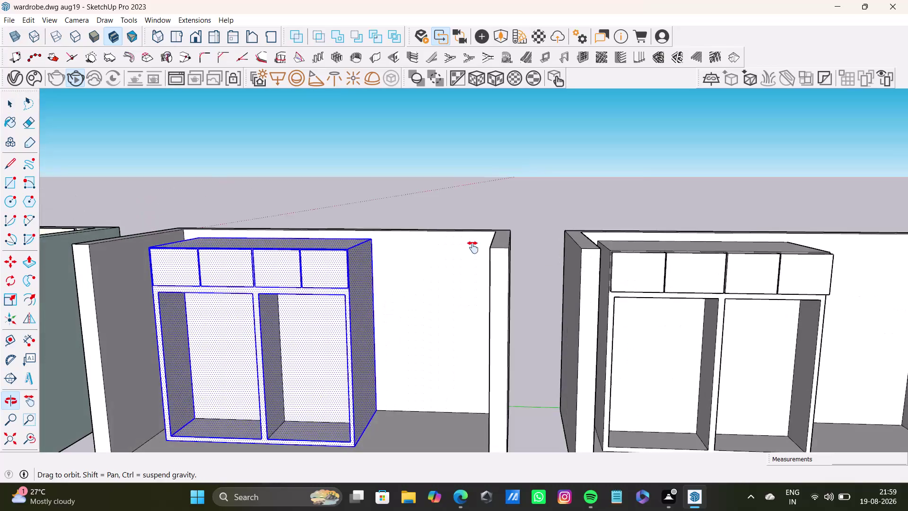
Dismiss the wardrobe's context menu, clear the selection and orbit to look into the wardrobe.
right_click(446, 351)
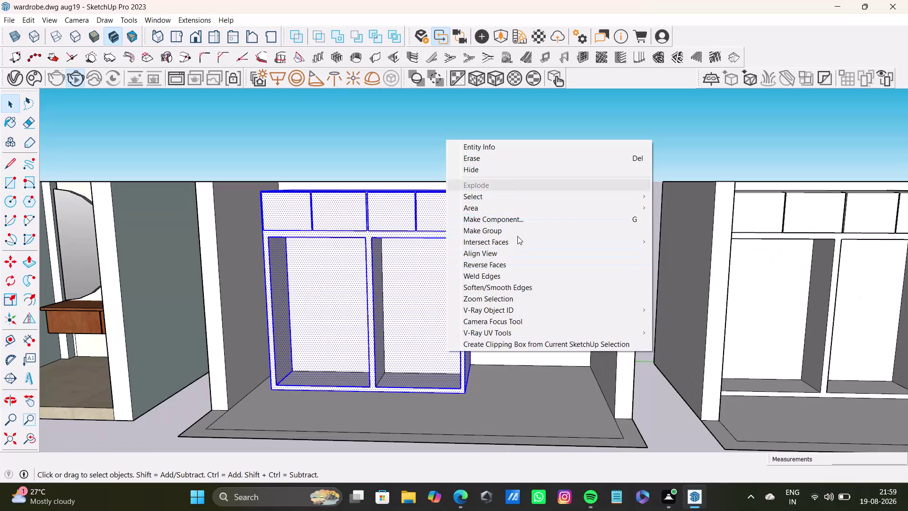
click(515, 230)
key(space)
click(514, 140)
middle_drag(488, 237, 477, 315)
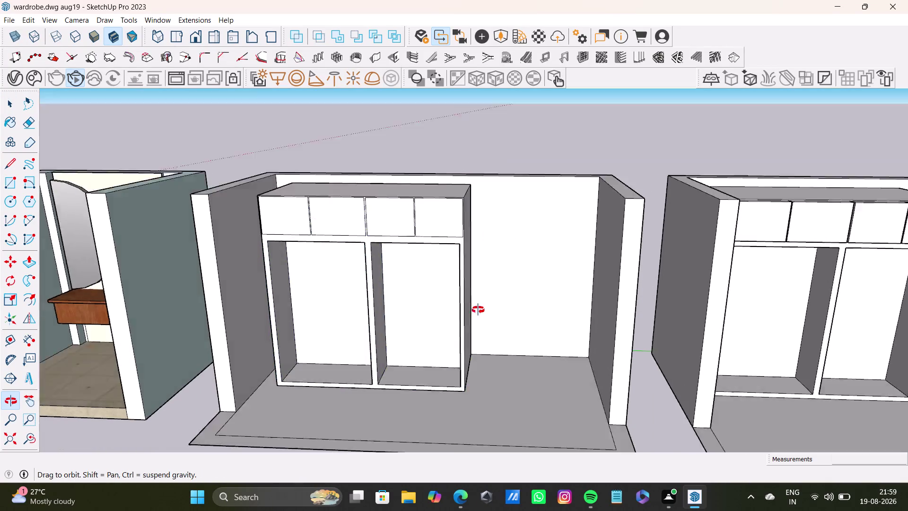
middle_drag(476, 315, 504, 265)
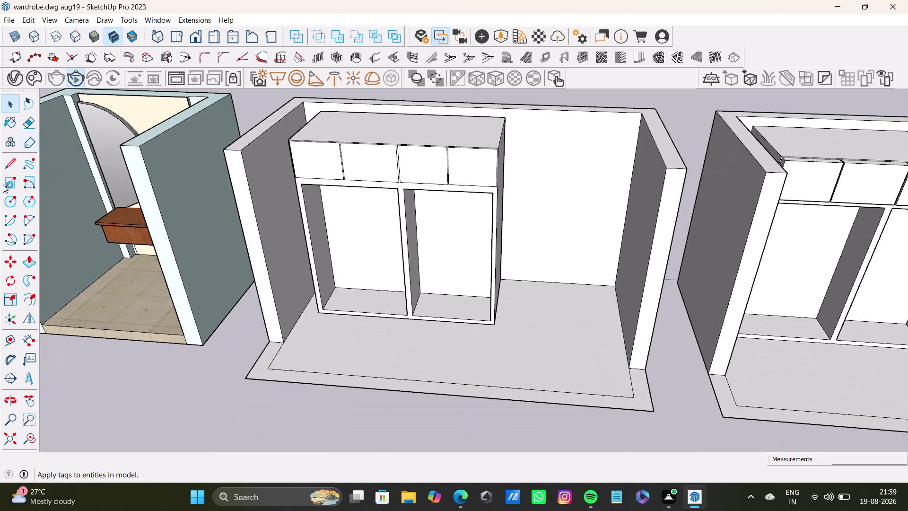
Draw a rectangle over the left door opening, start moving it, then undo it.
click(7, 183)
scroll(up, 3)
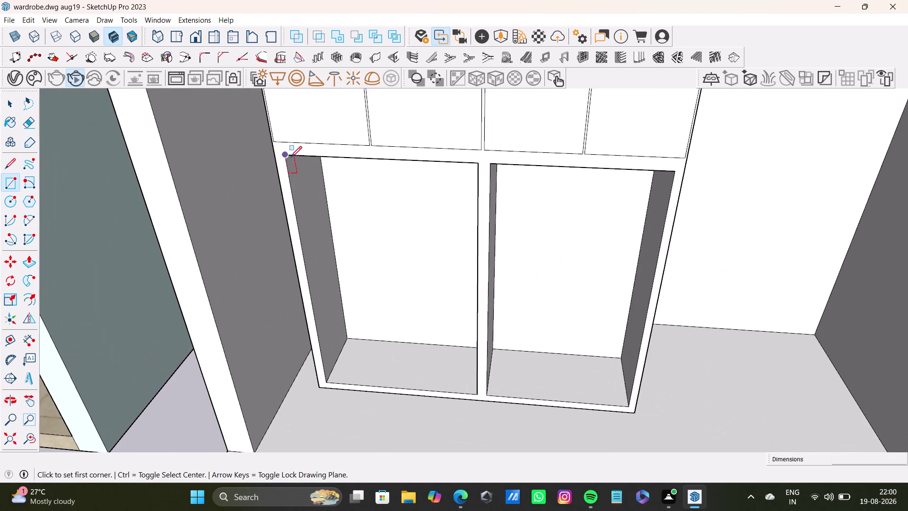
drag(285, 157, 320, 171)
click(479, 395)
key(space)
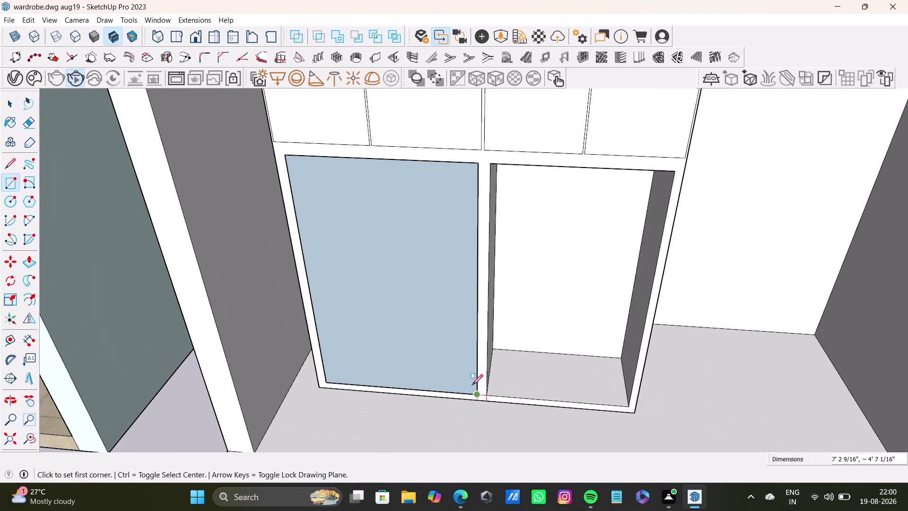
double_click(451, 345)
key(m)
click(477, 394)
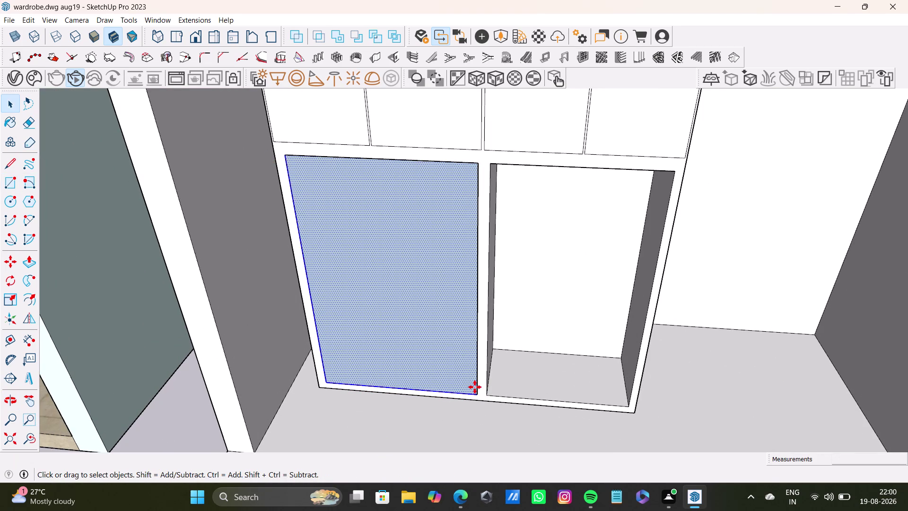
key(space)
scroll(down, 3)
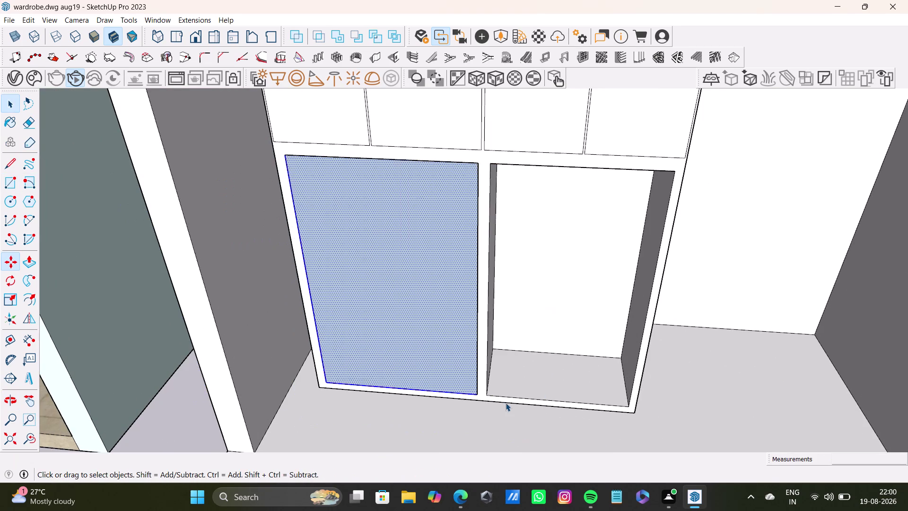
middle_drag(491, 393, 411, 231)
key(ctrl+z)
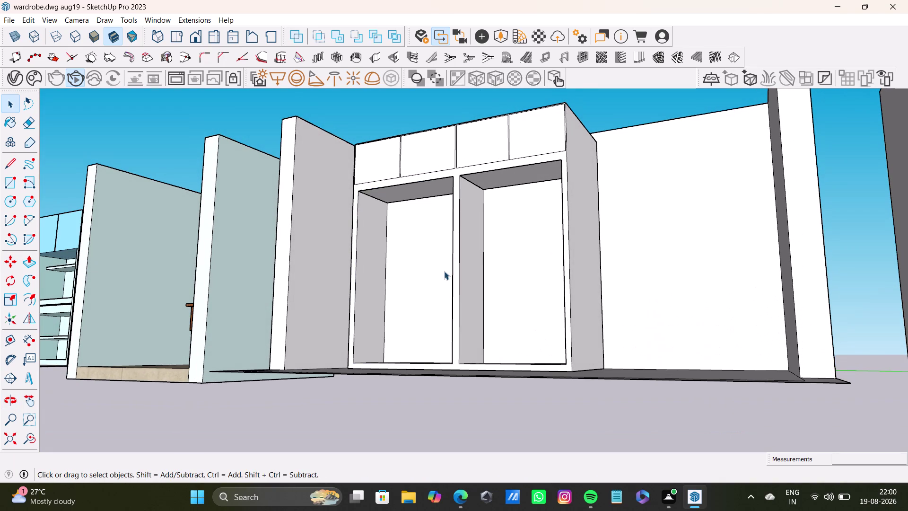
Orbit around to face the wardrobe front straight on.
middle_drag(452, 290, 513, 335)
middle_drag(518, 326, 511, 243)
middle_drag(511, 337, 557, 336)
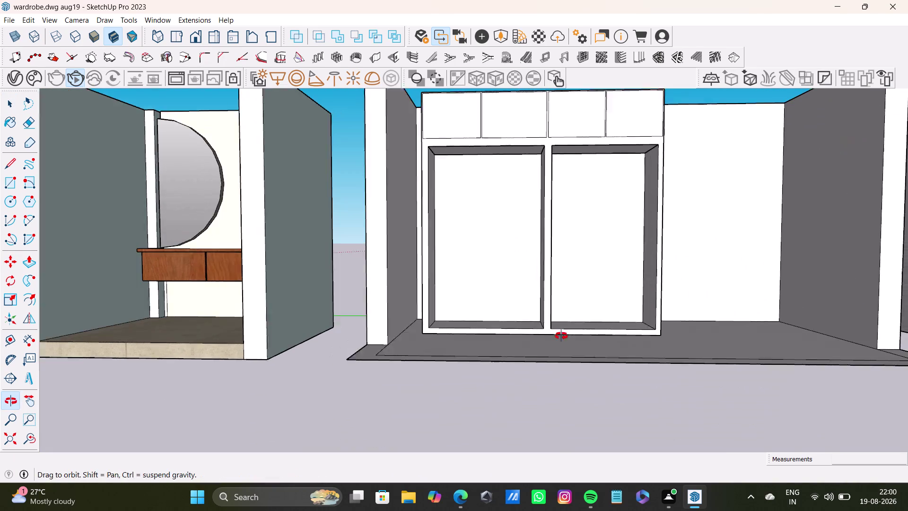
middle_drag(557, 336, 563, 336)
drag(11, 335, 19, 333)
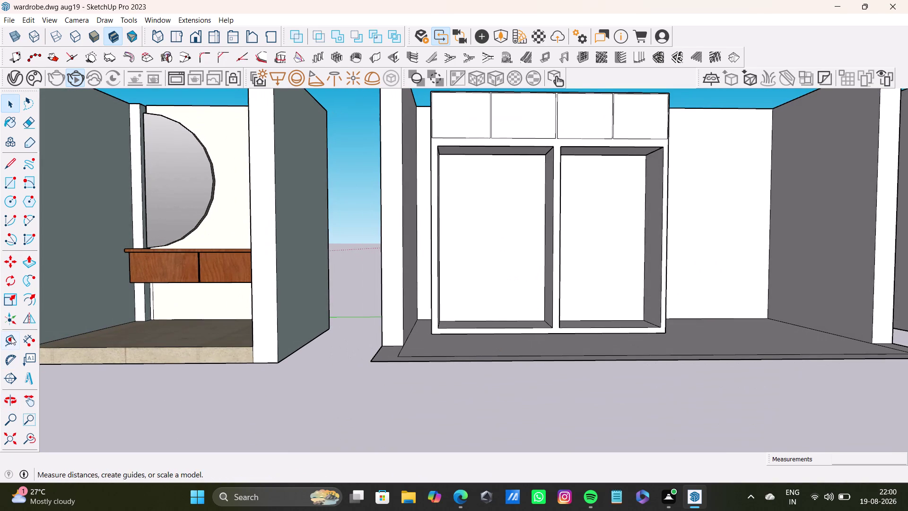
scroll(up, 3)
Place a Tape Measure guide along the wardrobe's bottom edge, then view the base and floor.
click(478, 120)
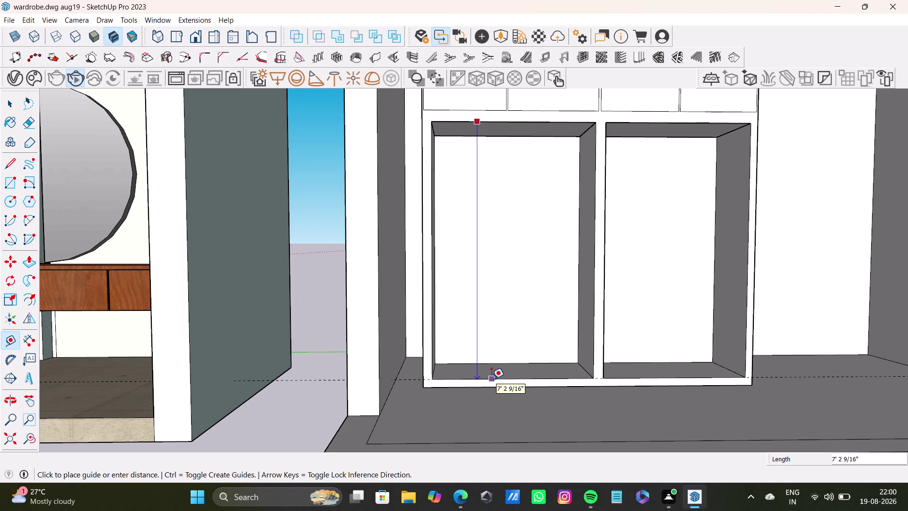
click(491, 379)
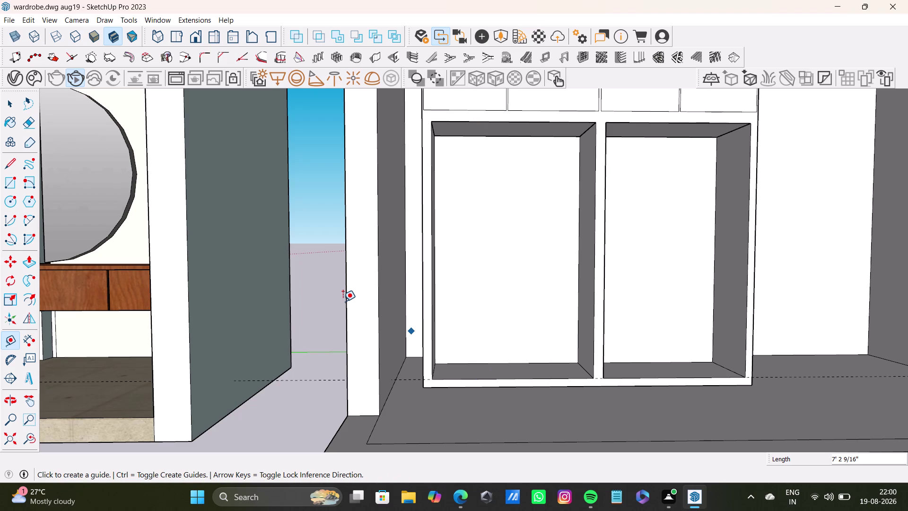
drag(9, 336, 12, 329)
drag(433, 266, 440, 265)
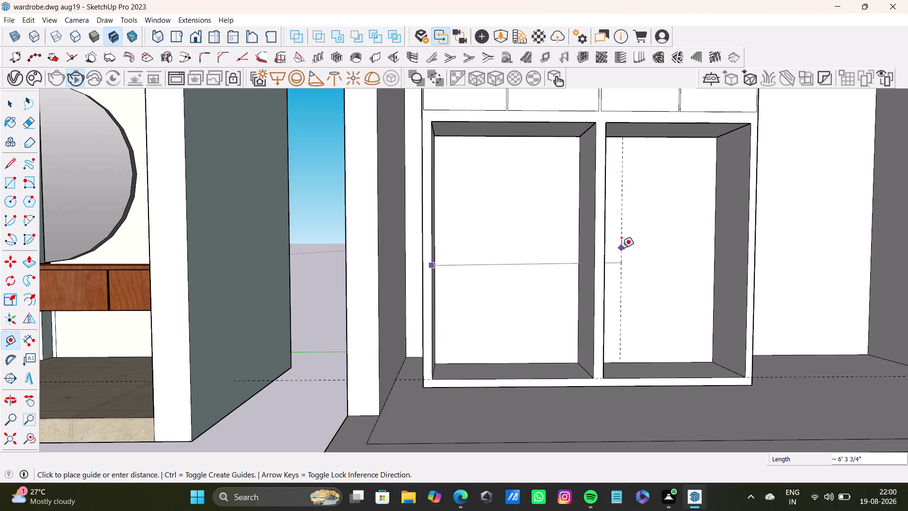
key(space)
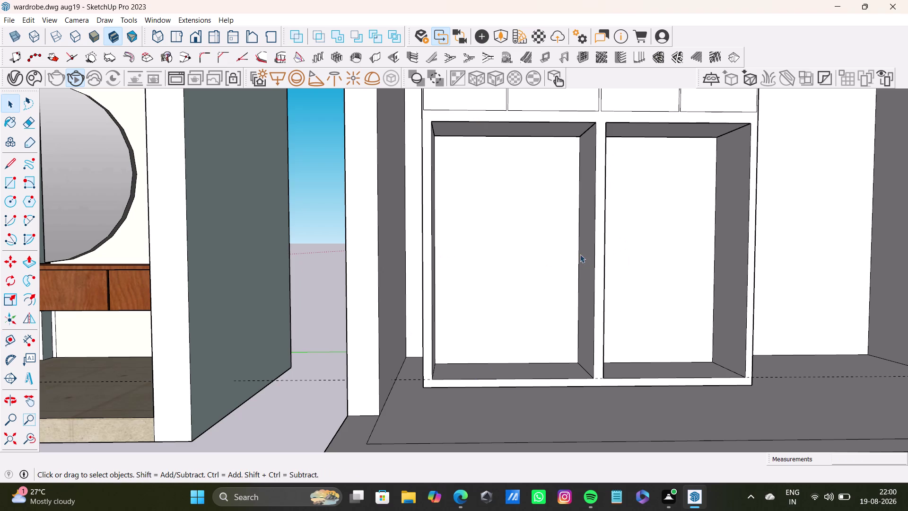
scroll(down, 3)
middle_drag(573, 256, 459, 191)
middle_drag(486, 196, 374, 318)
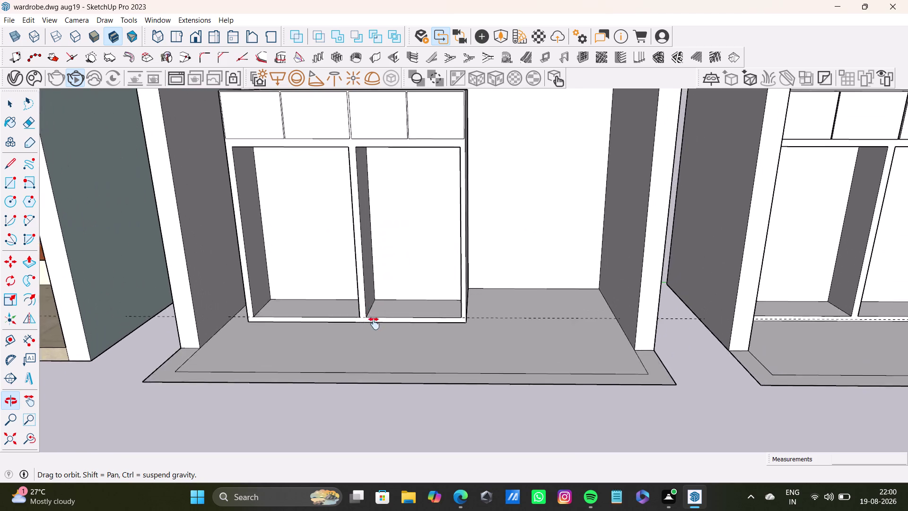
middle_drag(374, 318, 374, 324)
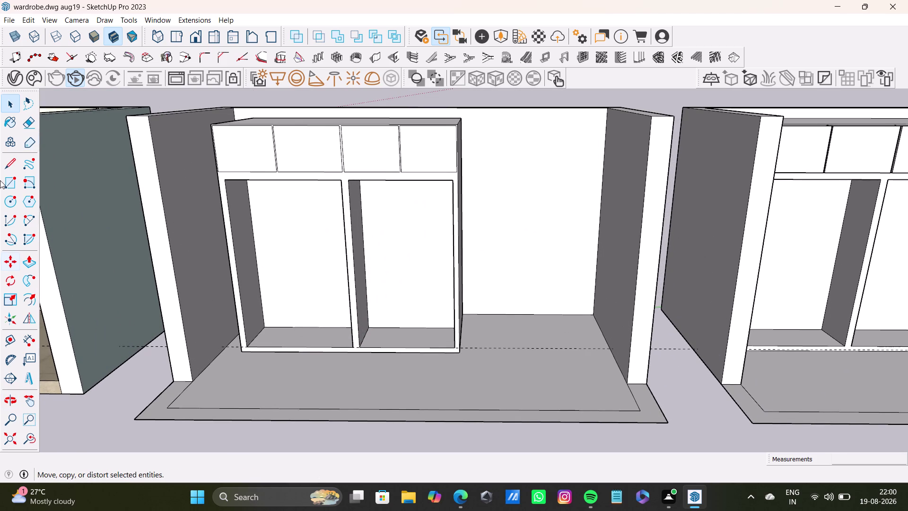
Cancel a stray rectangle on the back wall and zoom out to see the whole room.
drag(8, 181, 13, 181)
drag(495, 167, 499, 165)
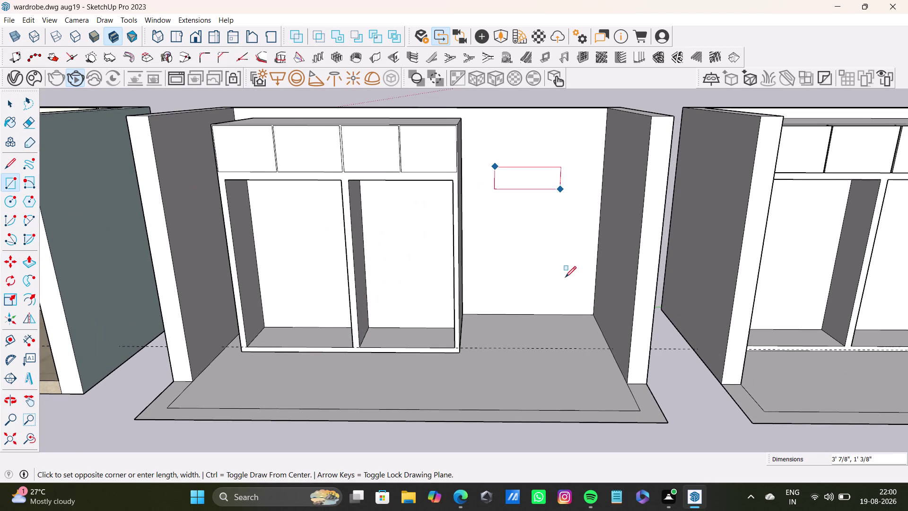
key(space)
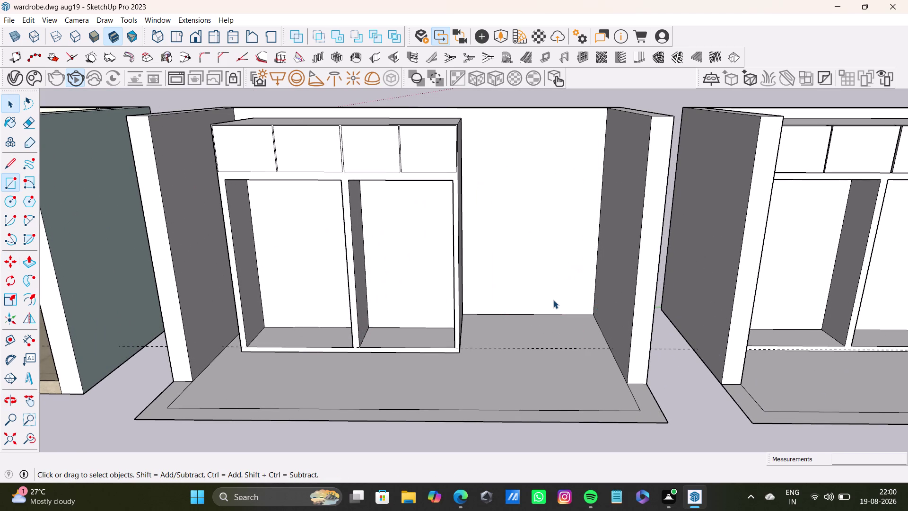
click(5, 180)
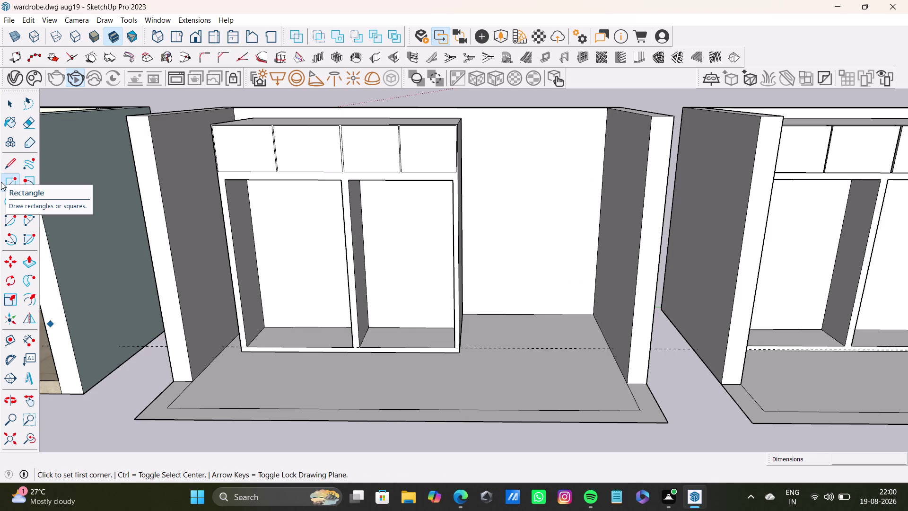
scroll(down, 3)
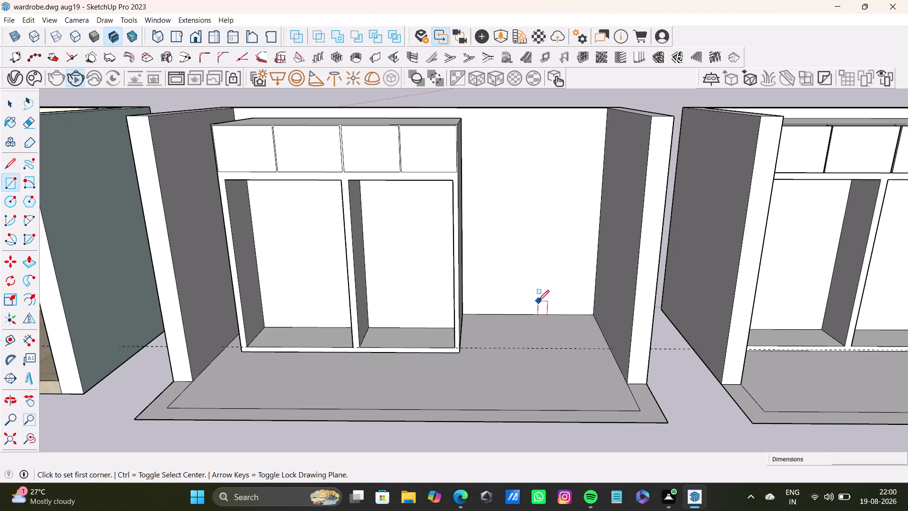
scroll(down, 3)
middle_drag(544, 289, 537, 256)
middle_drag(537, 256, 554, 304)
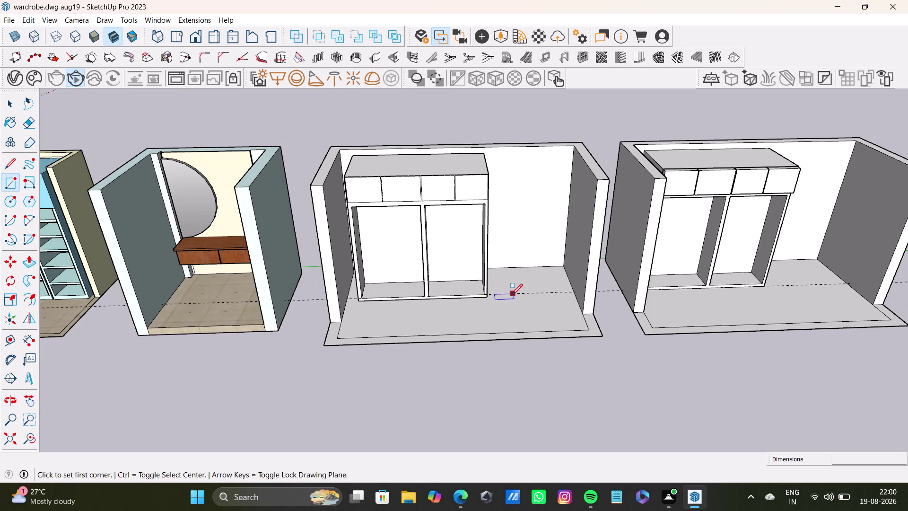
Draw a thin strip rectangle at the wardrobe base and pull it up into a tall panel.
drag(511, 292, 519, 291)
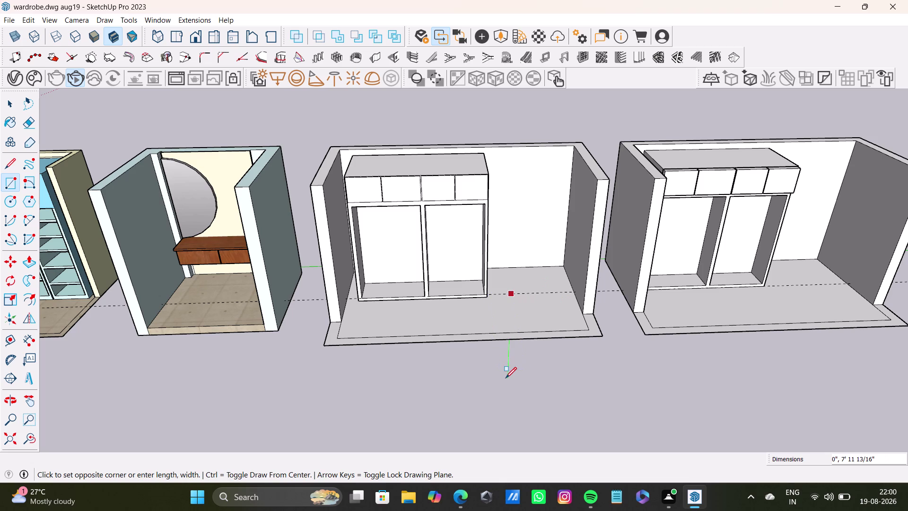
click(529, 425)
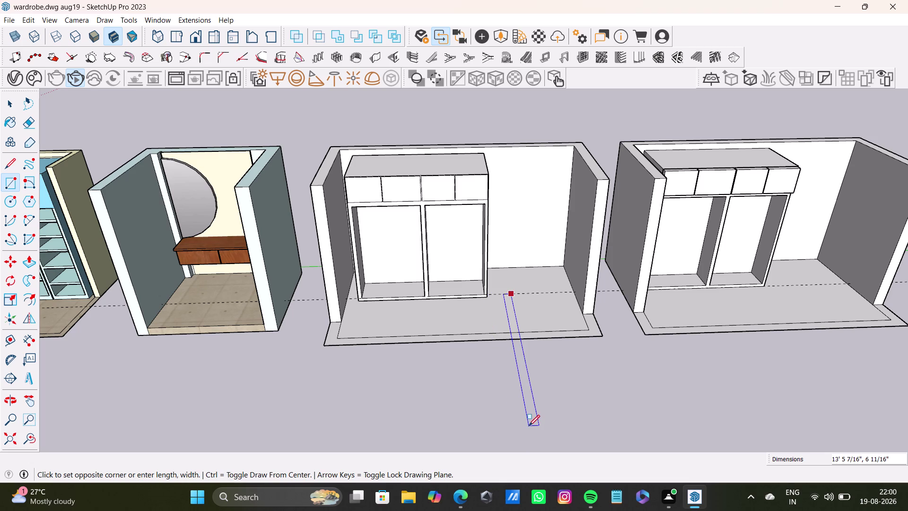
key(space)
click(532, 419)
key(p)
drag(530, 418, 529, 397)
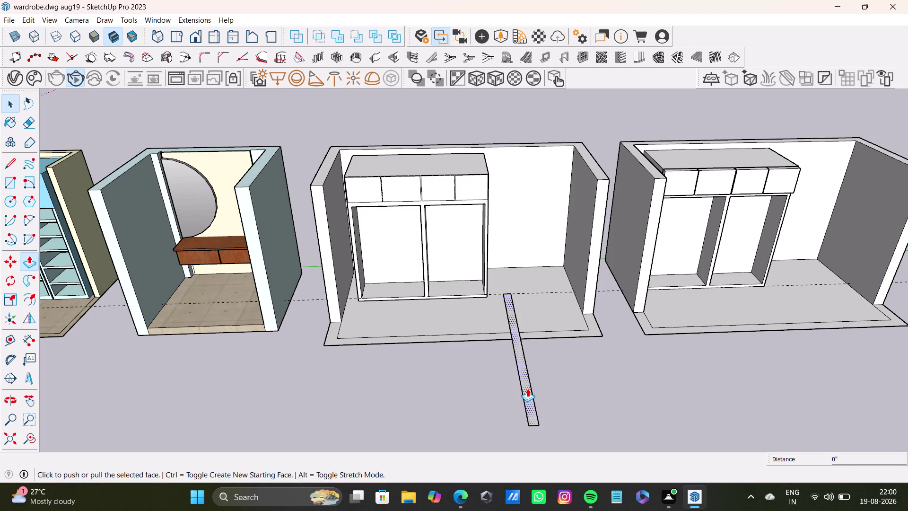
drag(529, 398, 526, 272)
Select the raised panel and push/pull its face out to give the door panel thickness.
middle_drag(514, 338, 615, 329)
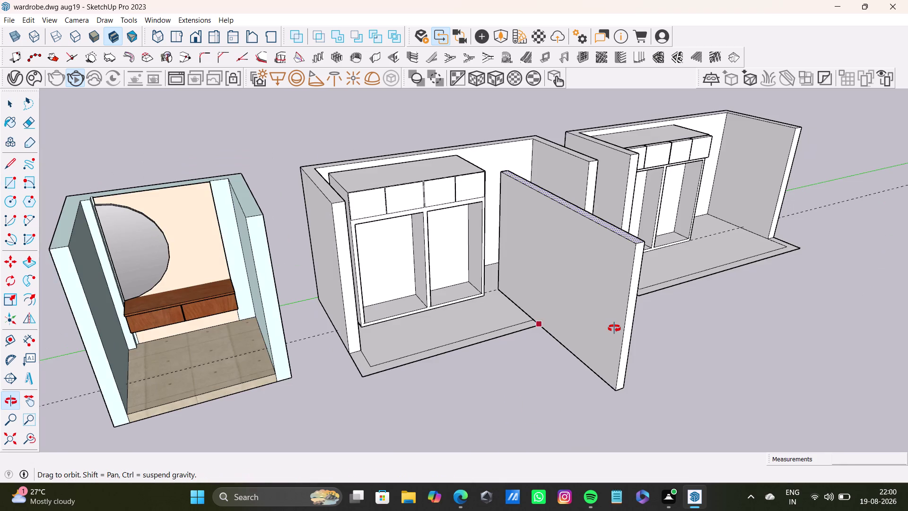
middle_drag(614, 324, 566, 295)
scroll(up, 3)
key(space)
click(585, 293)
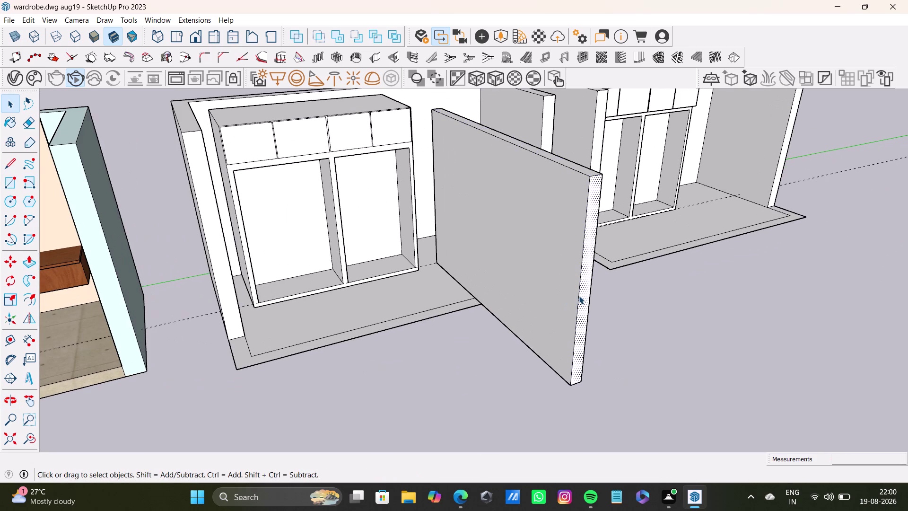
key(p)
click(570, 299)
drag(579, 304, 531, 260)
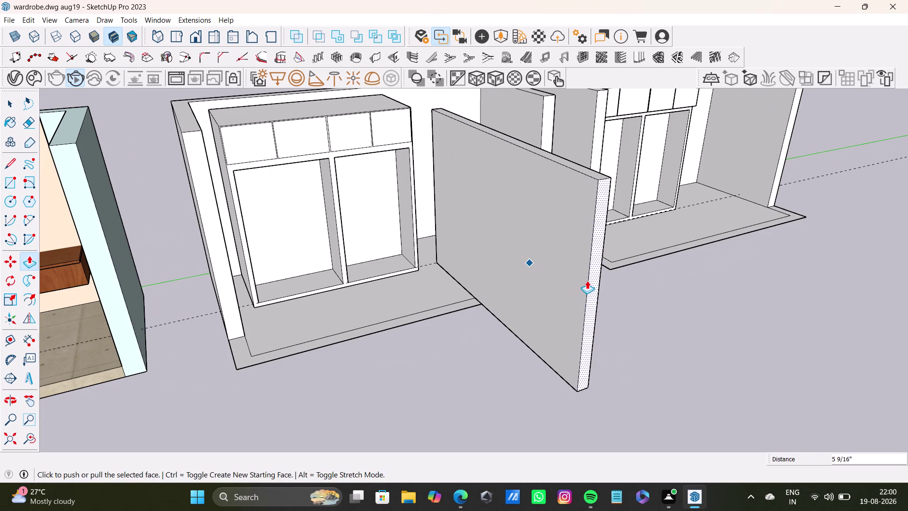
drag(590, 284, 484, 191)
key(space)
Try a push/pull on the panel's face from the side, then cancel it.
middle_drag(492, 214, 467, 244)
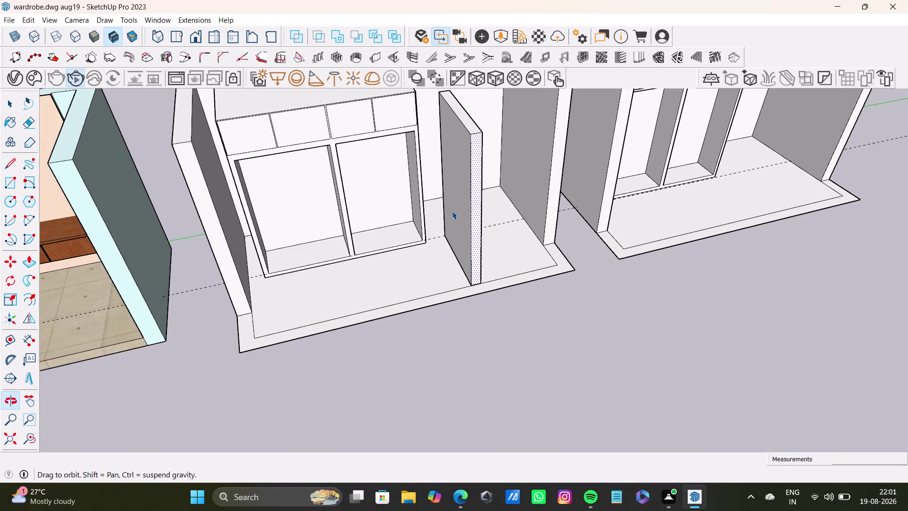
click(454, 205)
key(p)
click(460, 208)
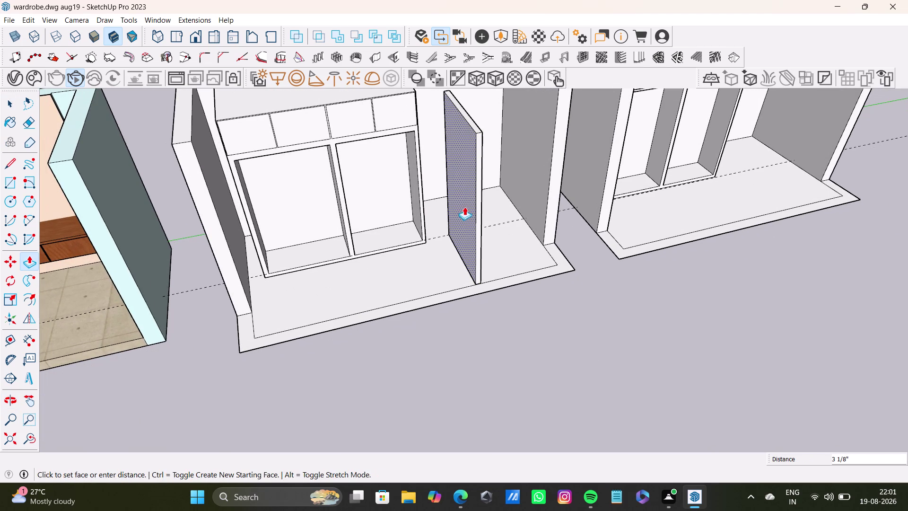
key(space)
middle_drag(476, 217, 514, 220)
key(p)
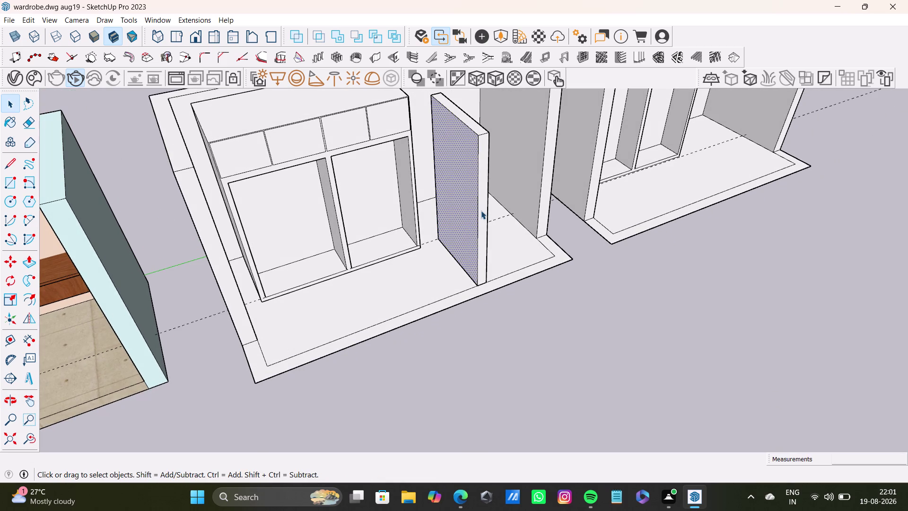
click(469, 204)
key(space)
Orbit behind the panel, try another push/pull, cancel it and return to the front.
middle_drag(471, 229, 498, 230)
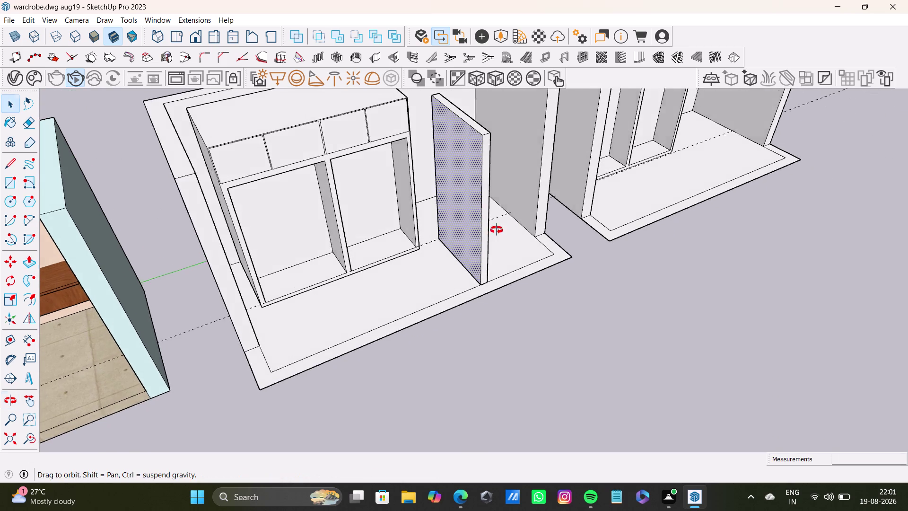
middle_drag(497, 230, 315, 253)
middle_drag(518, 213, 421, 182)
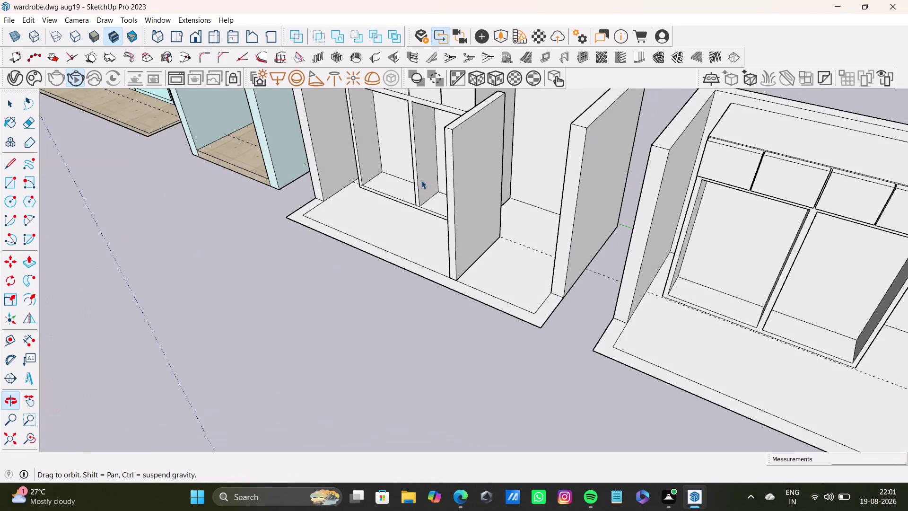
key(space)
click(485, 163)
key(p)
click(485, 163)
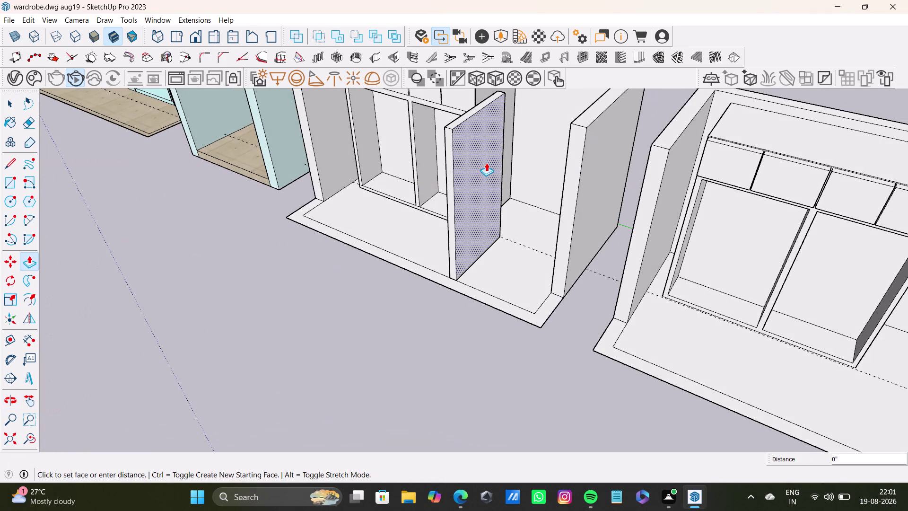
key(space)
middle_drag(479, 250, 611, 269)
middle_drag(517, 268, 630, 284)
key(space)
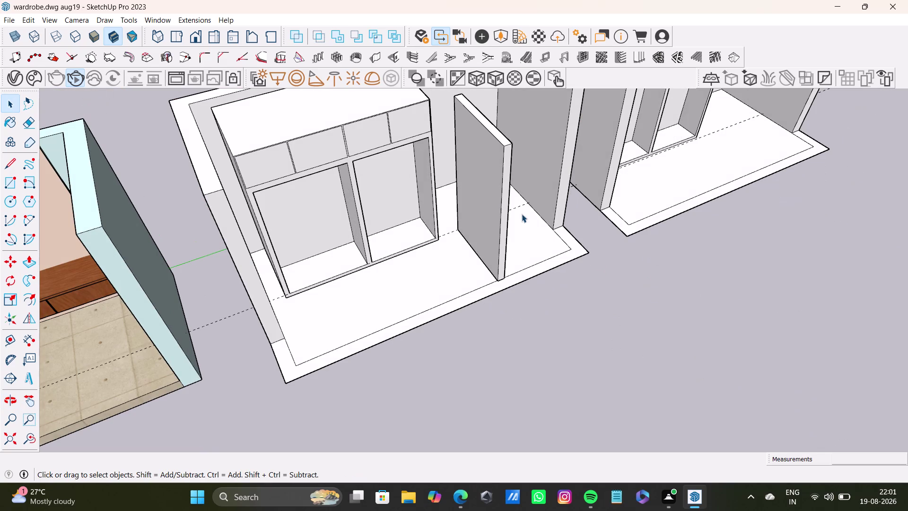
Select the whole door panel and move it by its bottom corner onto the floor in front.
double_click(501, 207)
click(505, 139)
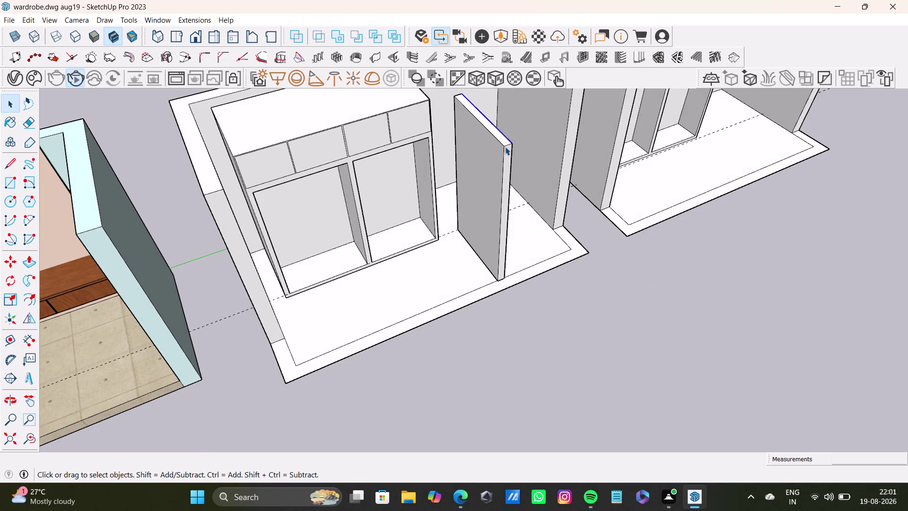
double_click(506, 143)
triple_click(483, 171)
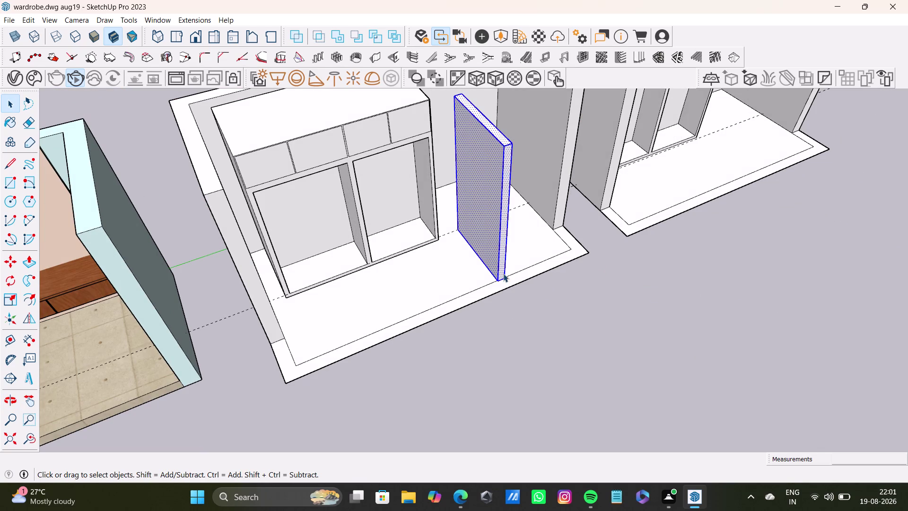
key(m)
click(500, 279)
scroll(down, 3)
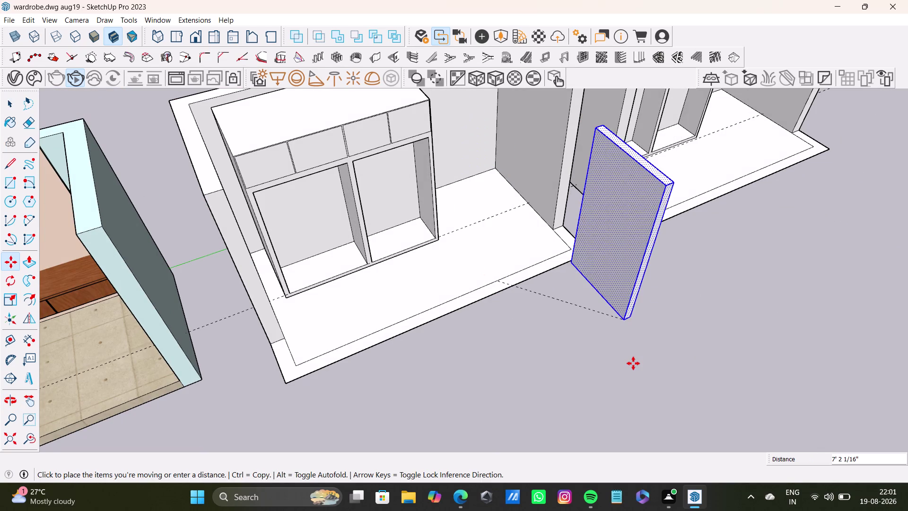
scroll(down, 3)
middle_drag(624, 359, 550, 253)
middle_drag(559, 279, 520, 299)
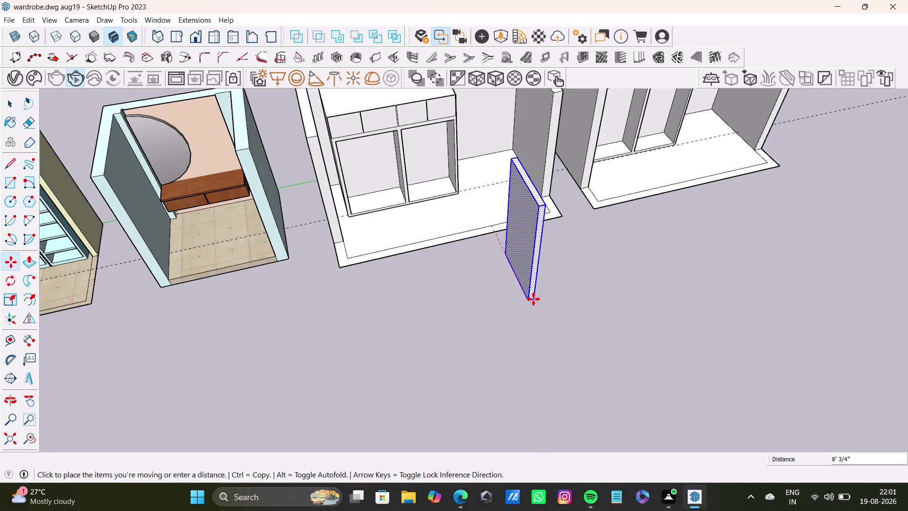
click(536, 320)
Start a Rotate with the pivot at the panel's top corner and set the starting direction.
key(space)
key(q)
middle_drag(532, 332, 634, 340)
scroll(up, 3)
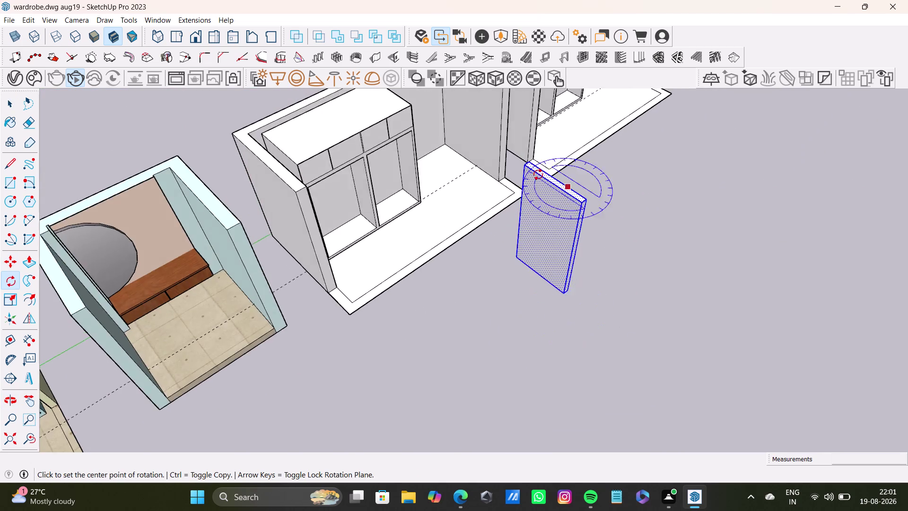
scroll(up, 3)
key(Up)
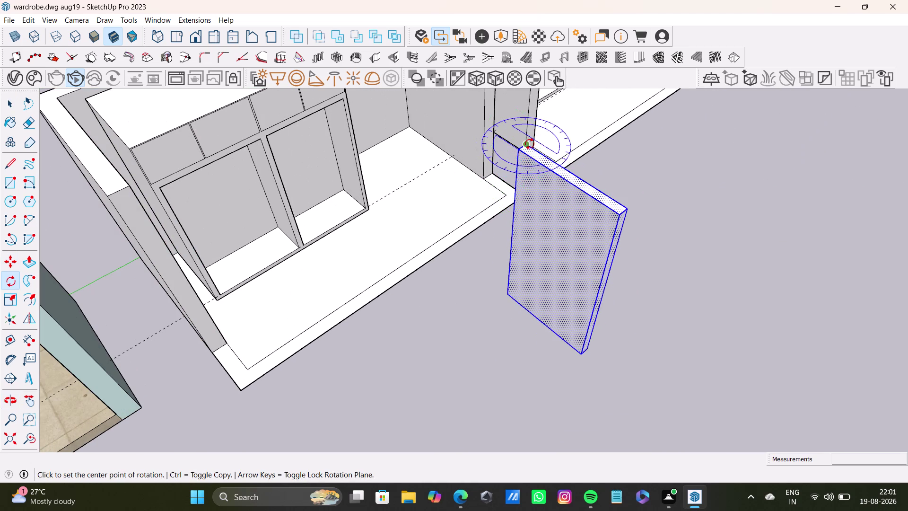
click(519, 146)
click(622, 215)
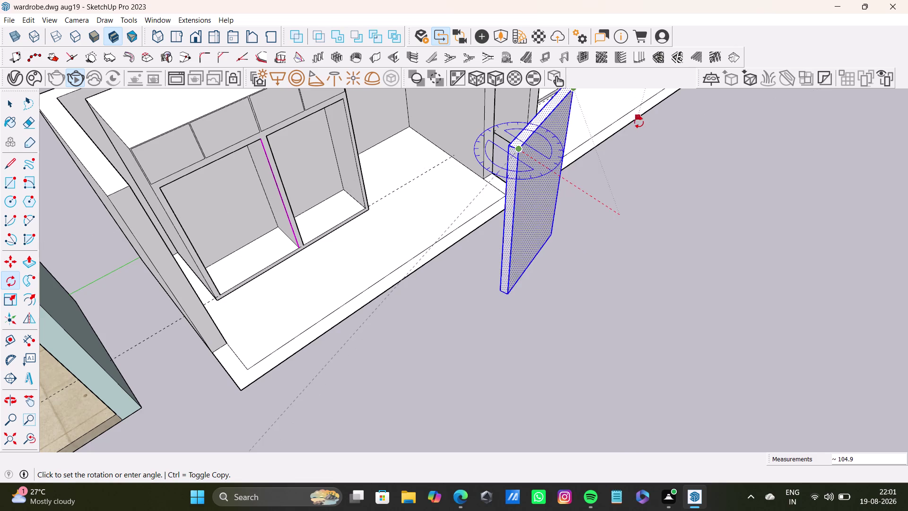
Enter 90 to turn the panel a quarter turn.
middle_drag(638, 145, 635, 279)
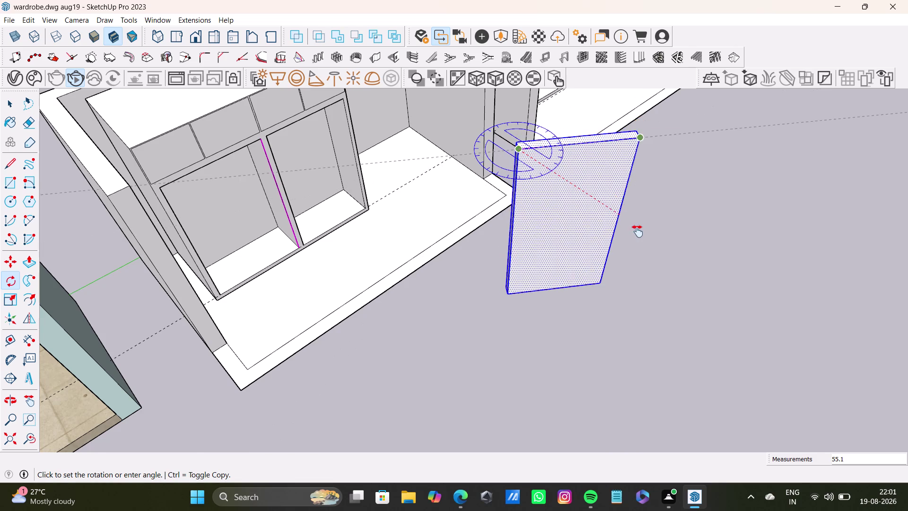
scroll(up, 3)
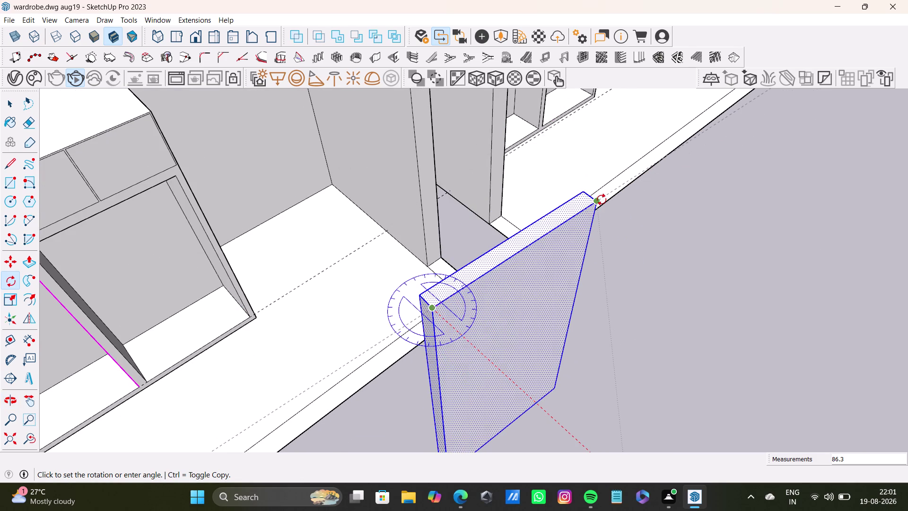
scroll(up, 3)
middle_drag(601, 200, 623, 216)
scroll(down, 3)
middle_drag(635, 250, 634, 230)
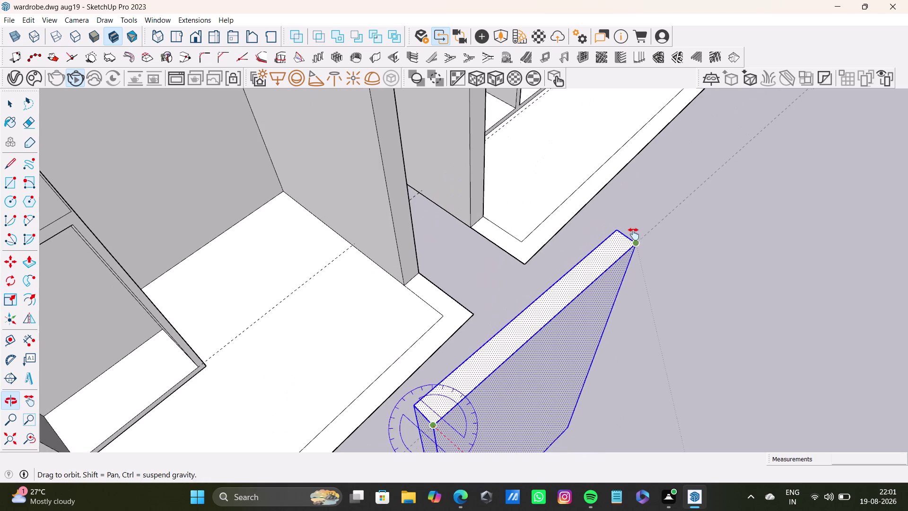
middle_drag(634, 230, 644, 160)
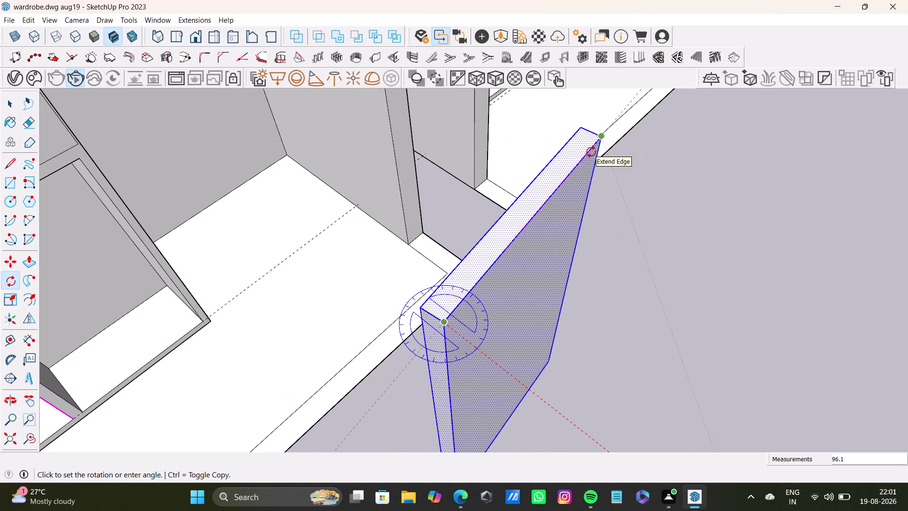
text(90)
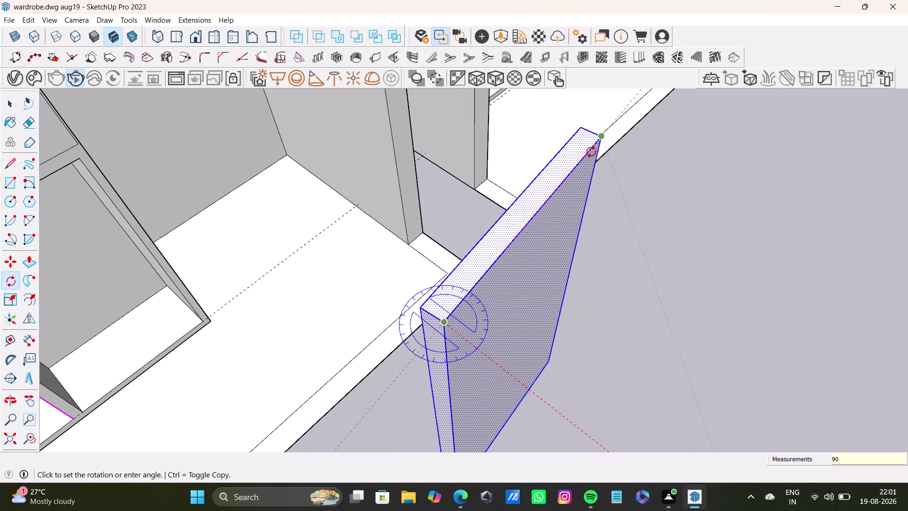
key(apostrophe)
key(Return)
key(space)
scroll(down, 3)
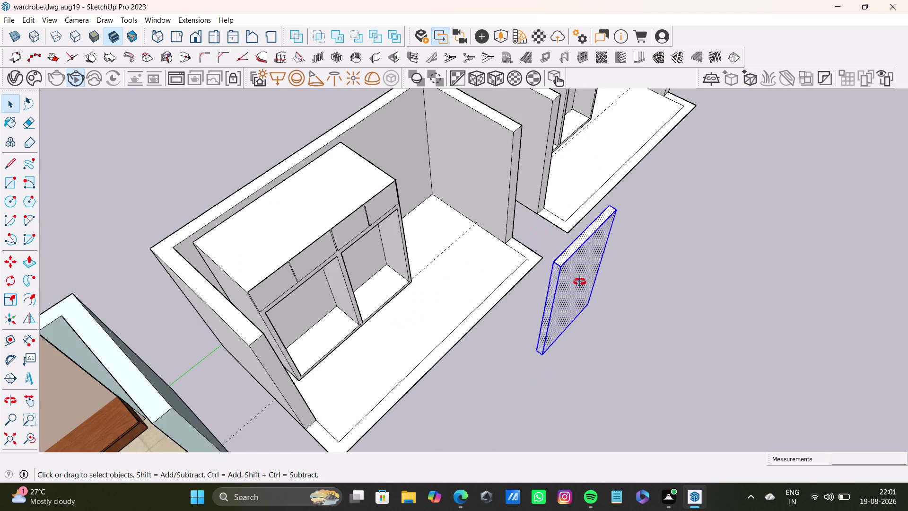
Orbit to the wardrobe front and move the panel by its bottom corner toward the base.
middle_drag(601, 289, 504, 129)
middle_drag(551, 212, 375, 228)
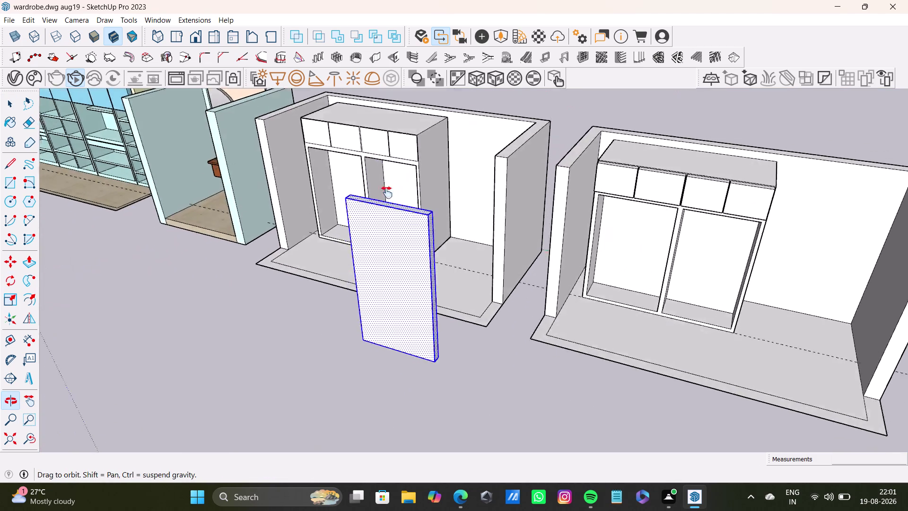
middle_drag(375, 228, 390, 182)
middle_drag(459, 220, 473, 270)
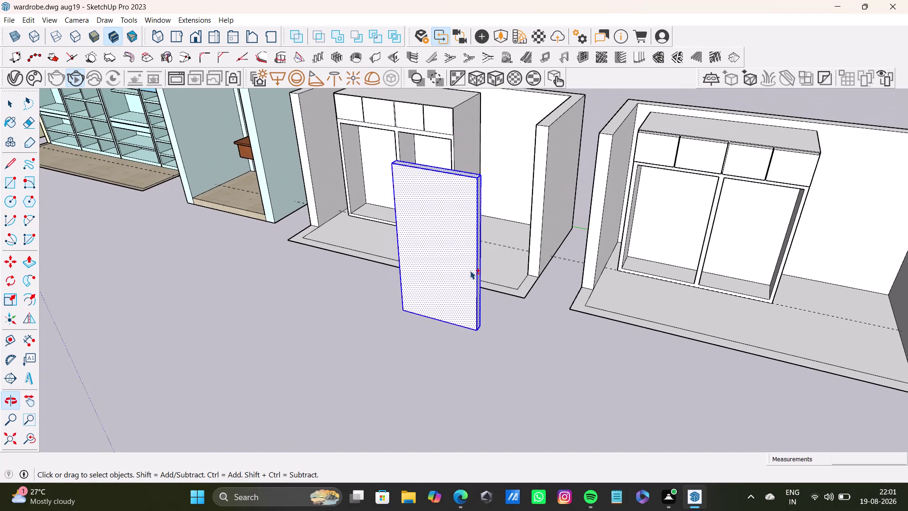
key(m)
click(477, 330)
scroll(up, 3)
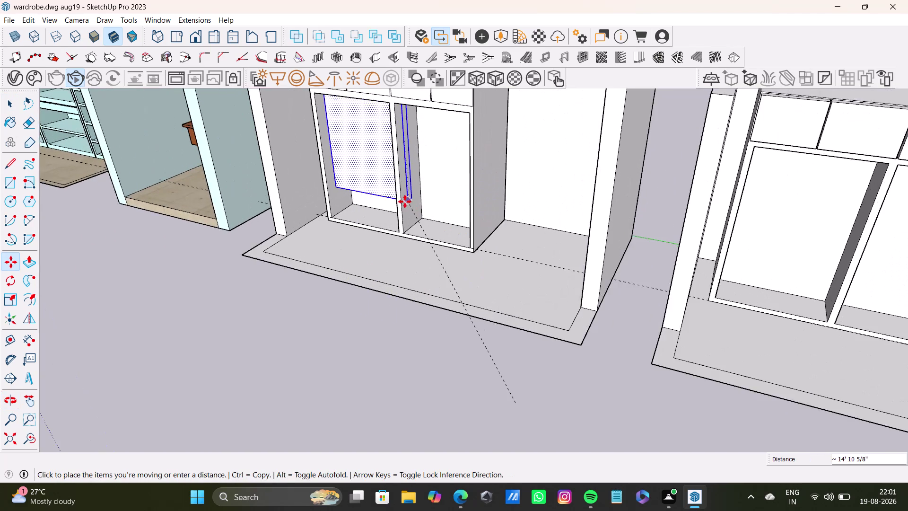
scroll(up, 3)
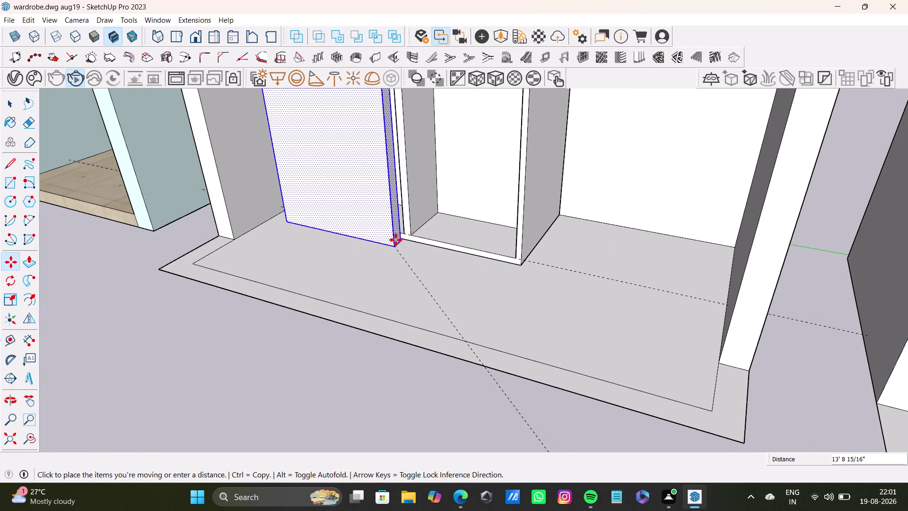
scroll(up, 3)
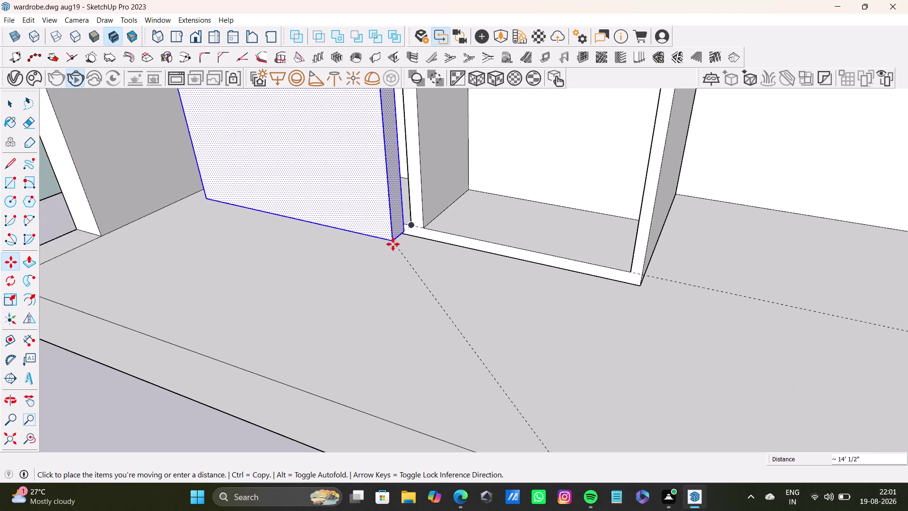
scroll(up, 3)
click(371, 296)
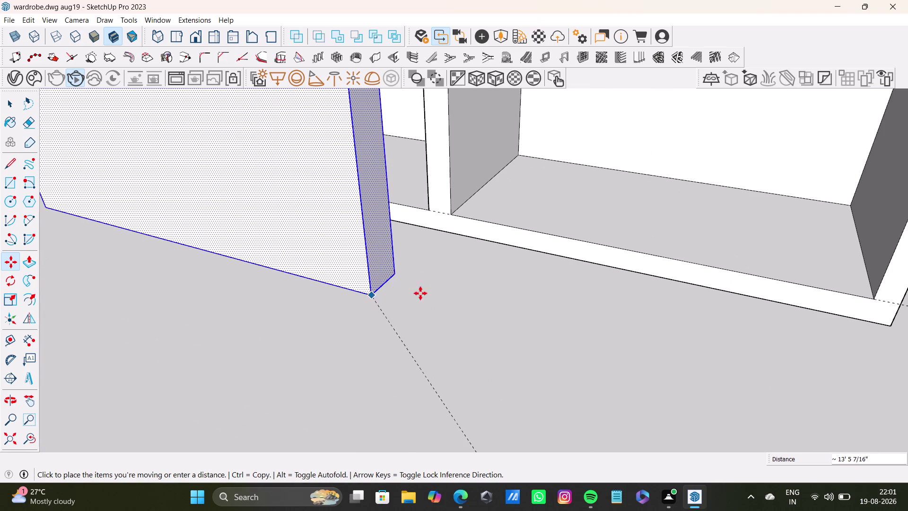
click(399, 277)
click(397, 273)
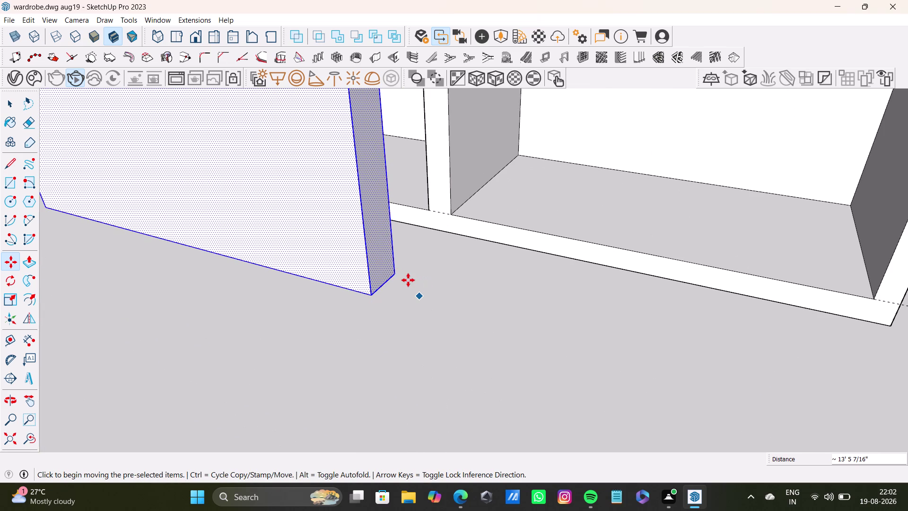
key(space)
Reselect the whole panel and move it again against the wardrobe's base corner.
double_click(388, 274)
key(space)
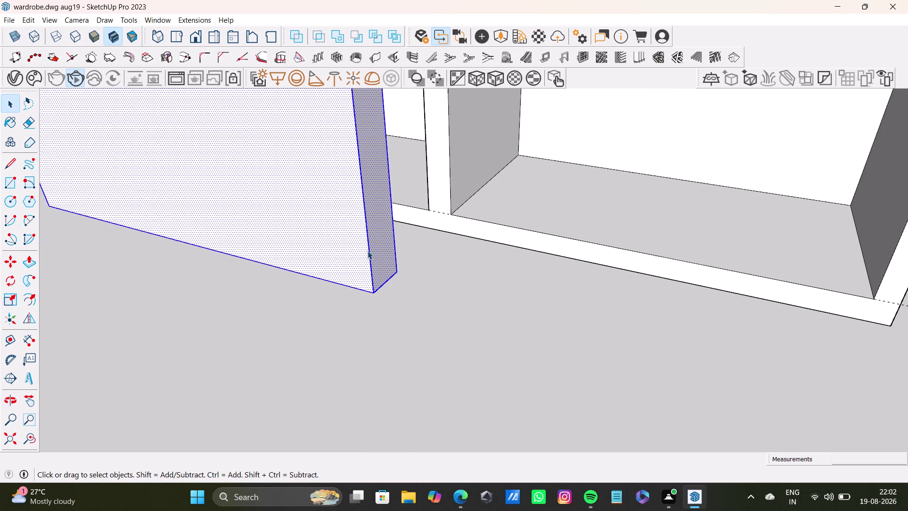
triple_click(381, 254)
key(m)
click(424, 306)
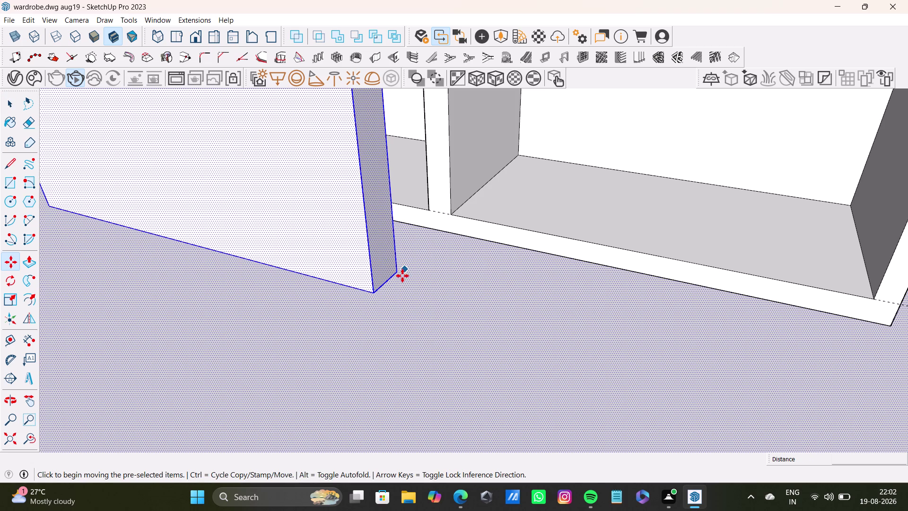
key(space)
double_click(376, 253)
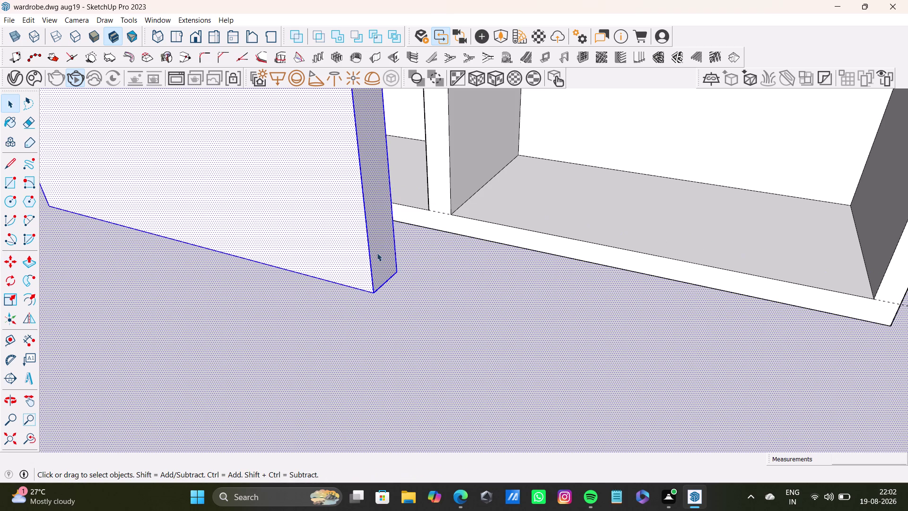
double_click(376, 253)
triple_click(355, 248)
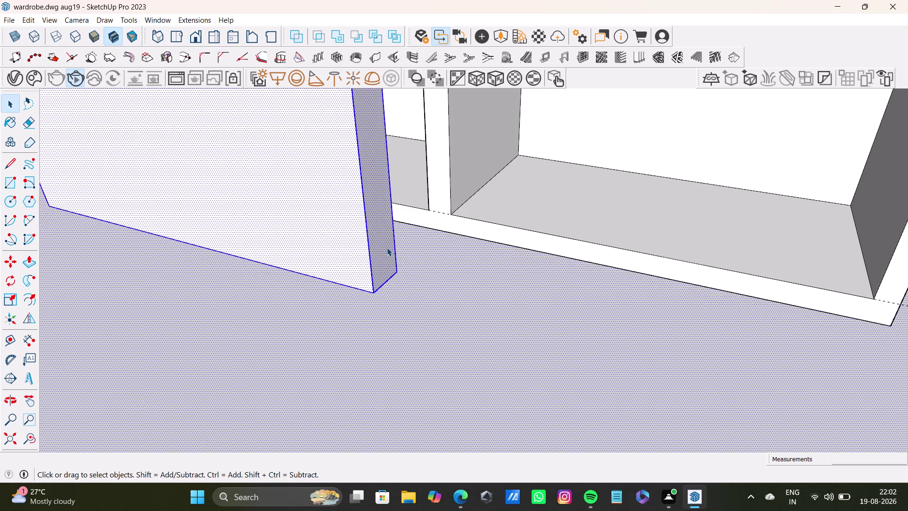
scroll(down, 3)
click(440, 300)
middle_drag(371, 261, 371, 265)
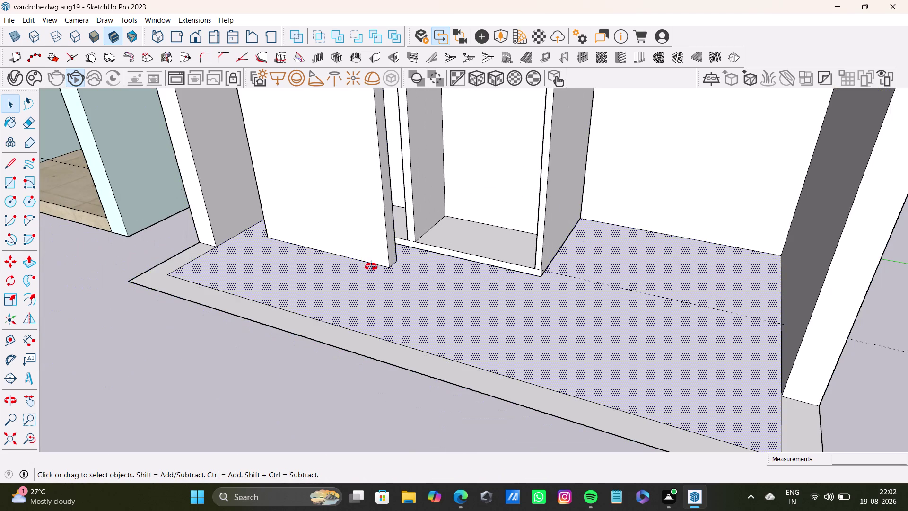
middle_drag(372, 265, 281, 253)
scroll(up, 3)
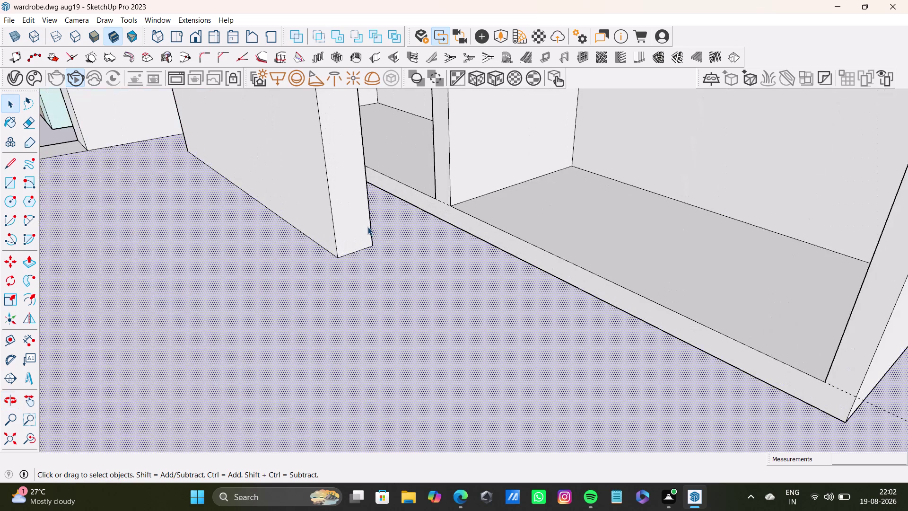
scroll(up, 3)
middle_drag(388, 233, 385, 214)
key(m)
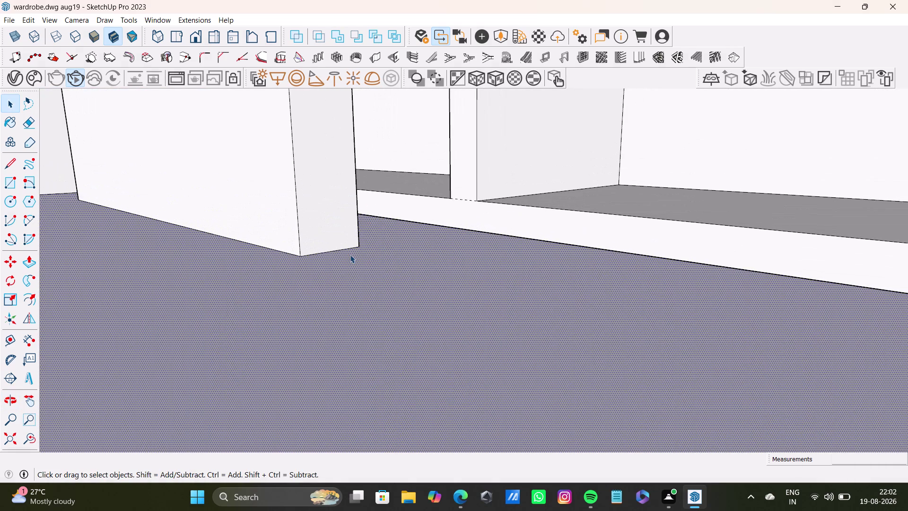
click(361, 245)
key(space)
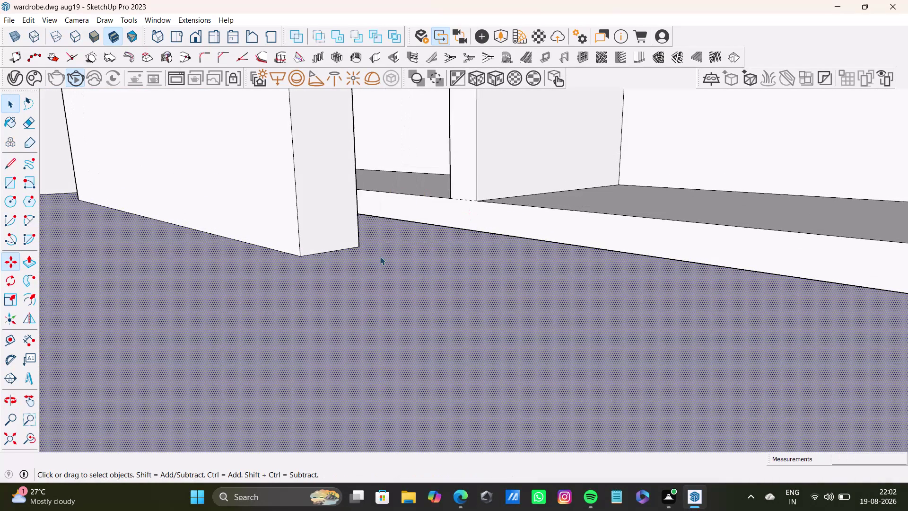
double_click(311, 220)
middle_drag(172, 249, 400, 167)
scroll(down, 3)
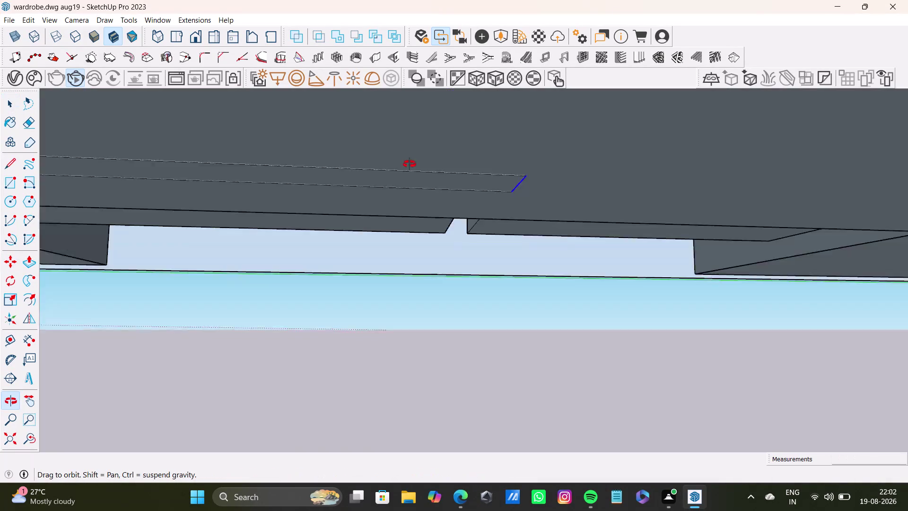
middle_drag(400, 167, 385, 308)
scroll(down, 3)
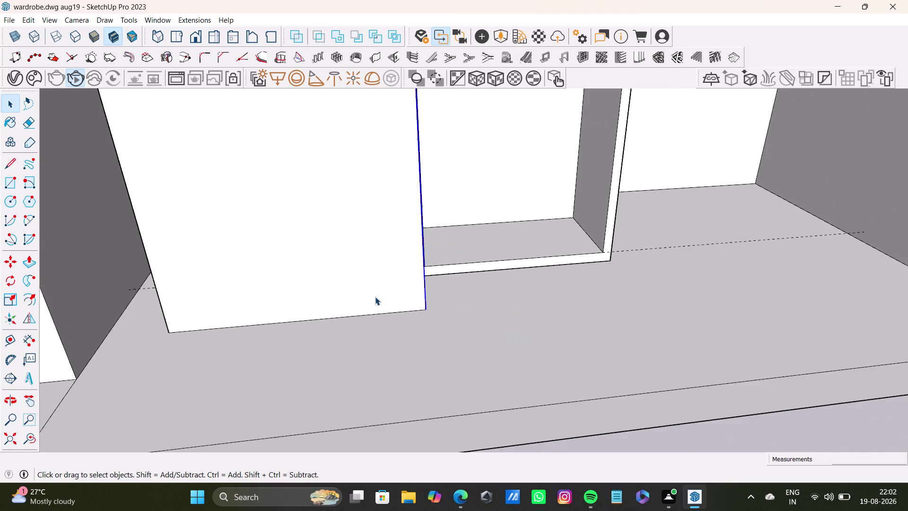
scroll(down, 3)
key(ctrl+z)
key(ctrl+z)
key(ctrl+z)
scroll(down, 3)
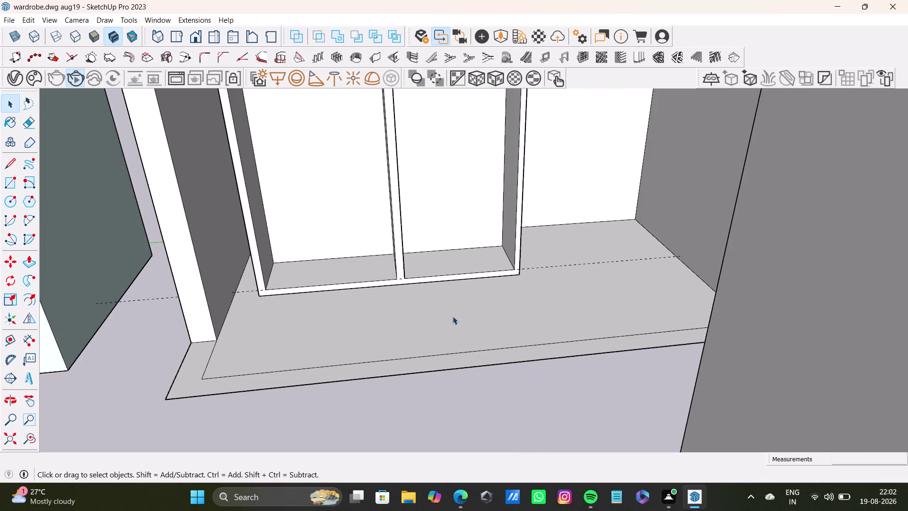
scroll(down, 3)
middle_drag(472, 303, 471, 237)
middle_drag(469, 258, 461, 292)
key(ctrl+y)
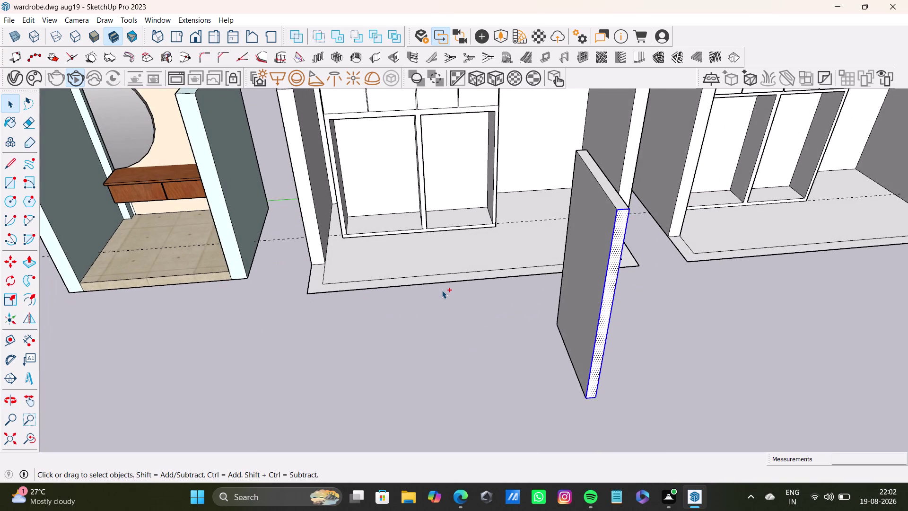
scroll(down, 3)
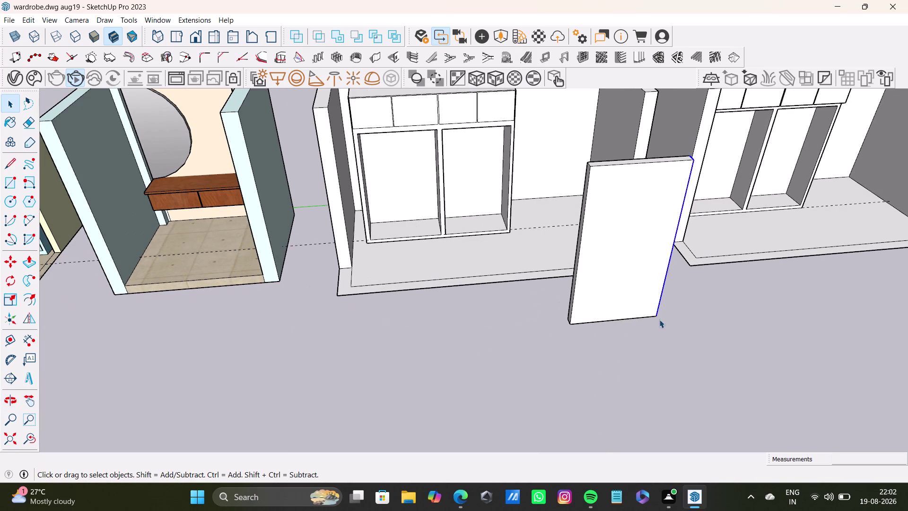
middle_drag(659, 314, 681, 301)
click(639, 249)
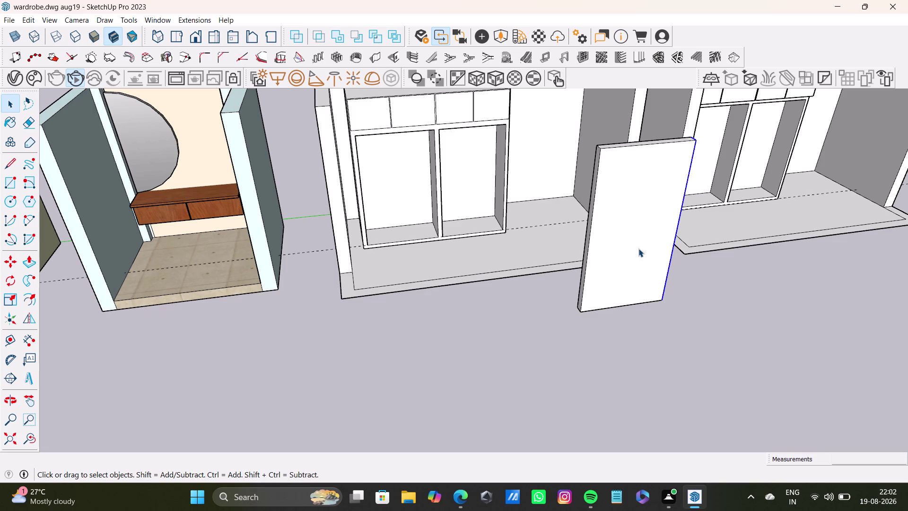
Try push/pulling the door panel face from above, then undo the change.
key(p)
click(639, 248)
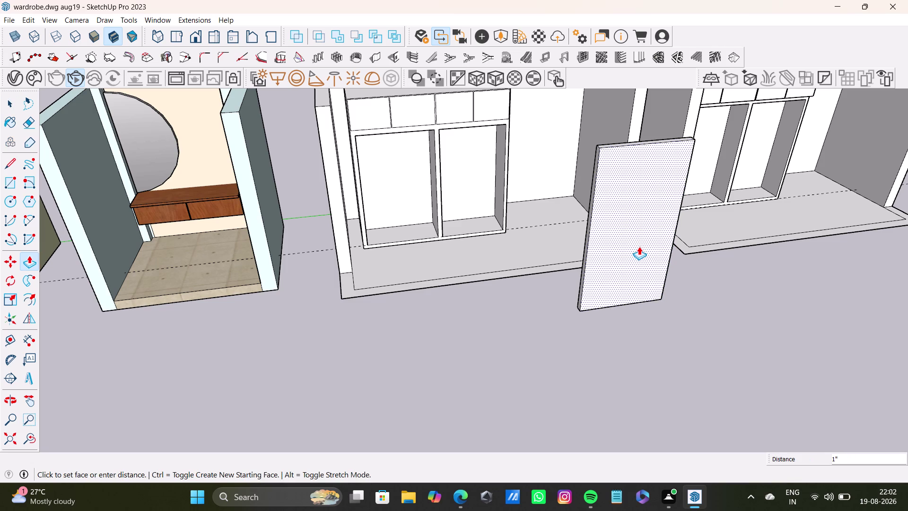
key(space)
middle_drag(600, 266, 540, 349)
key(p)
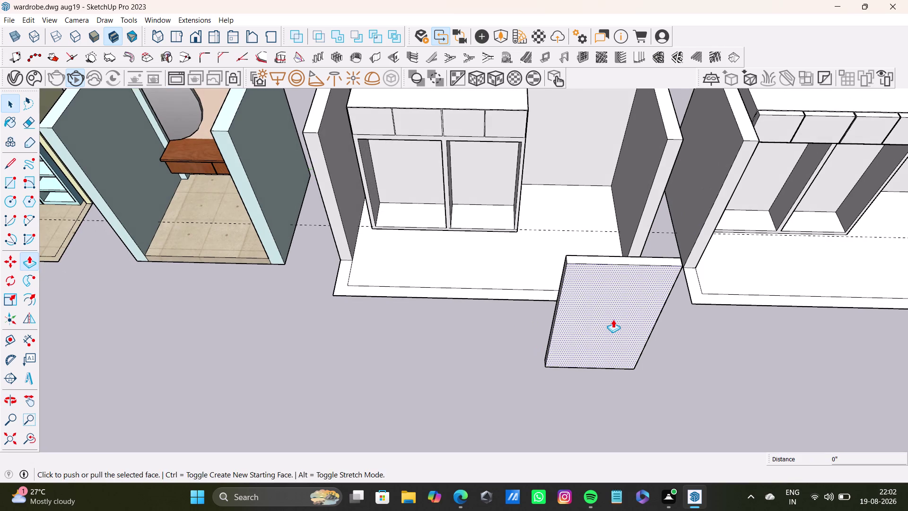
drag(613, 320, 579, 332)
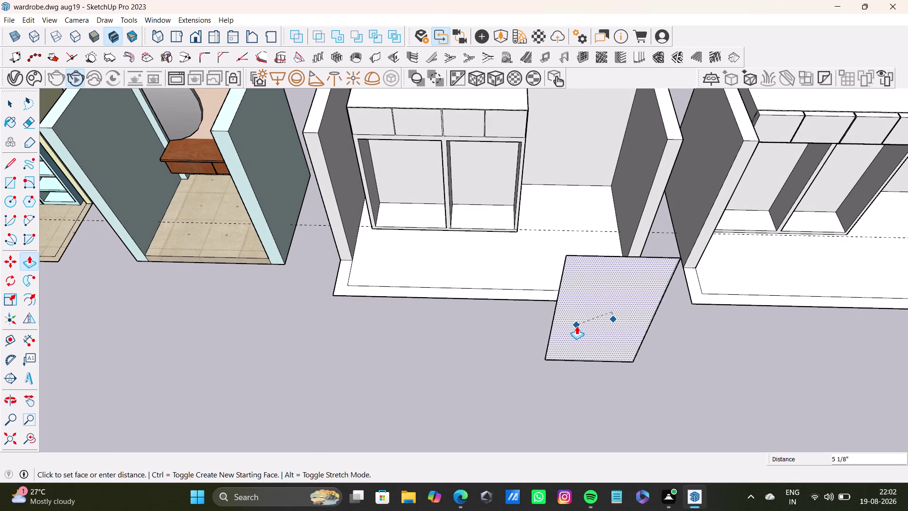
drag(578, 332, 583, 342)
key(space)
key(ctrl+z)
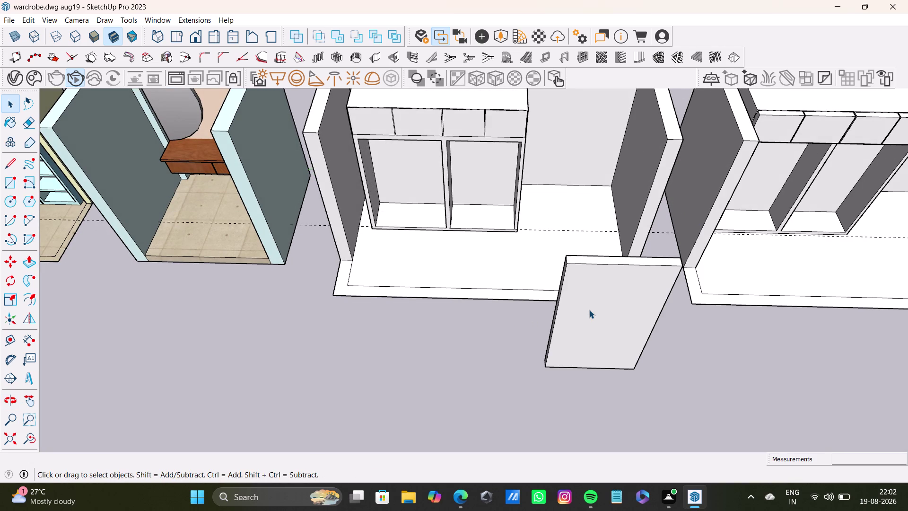
Select a panel face and zoom in on the door panel's thin edge.
key(p)
scroll(up, 3)
click(583, 287)
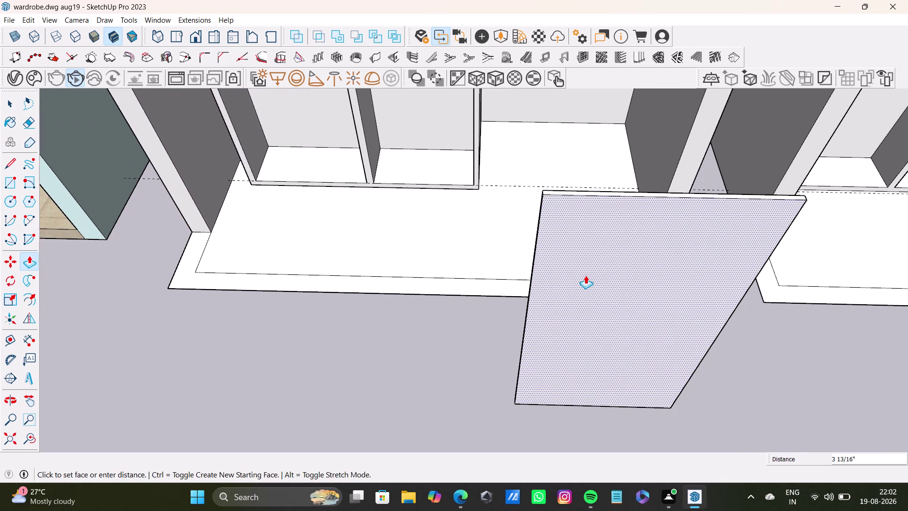
click(586, 274)
key(space)
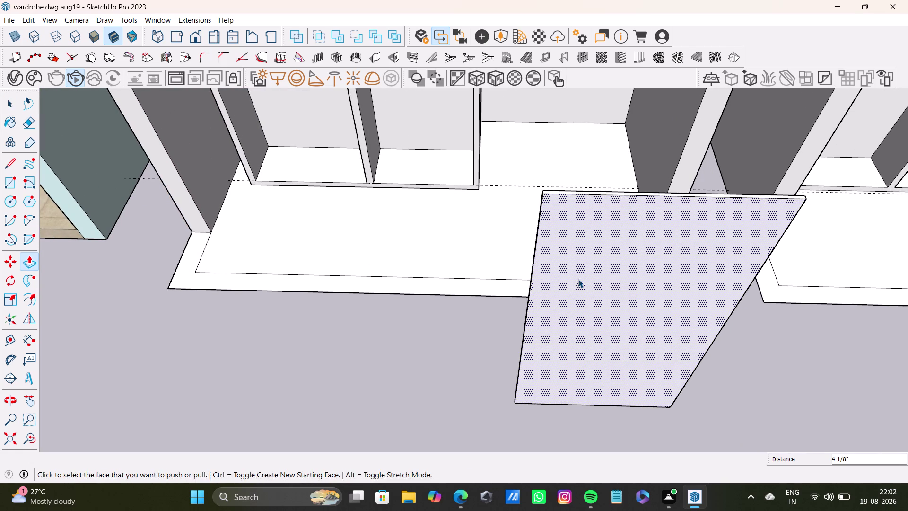
middle_drag(565, 300, 707, 294)
scroll(up, 3)
middle_drag(654, 287, 636, 387)
scroll(up, 3)
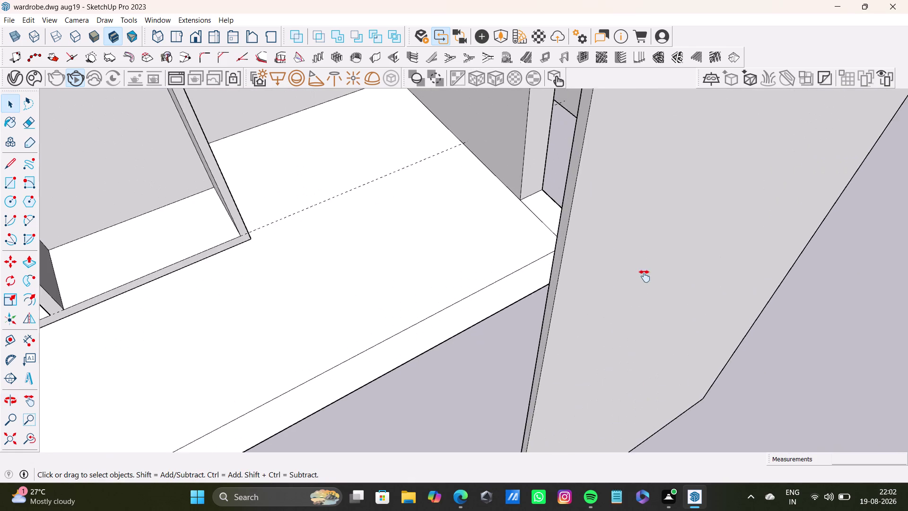
scroll(up, 3)
middle_drag(636, 280, 689, 373)
scroll(down, 3)
click(677, 238)
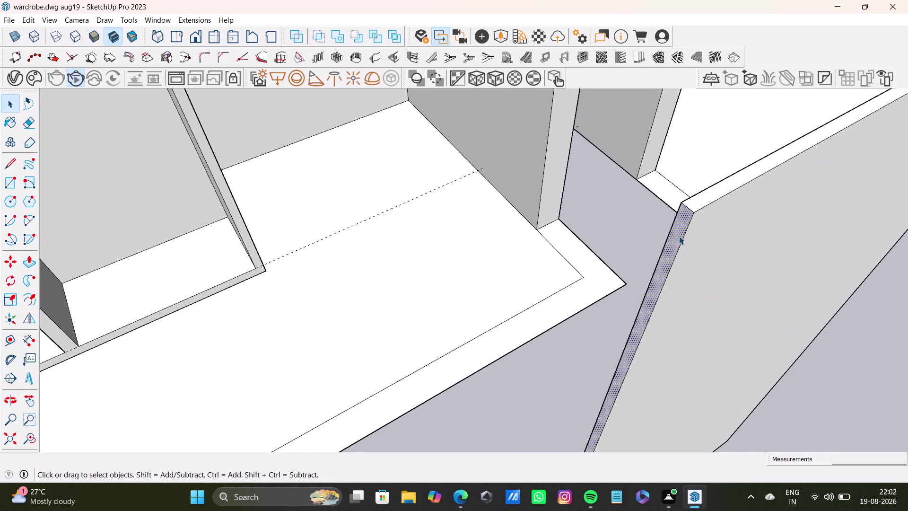
Push/pull the panel's edge, then view the panel and wardrobe from above.
key(p)
drag(679, 236, 807, 165)
scroll(down, 3)
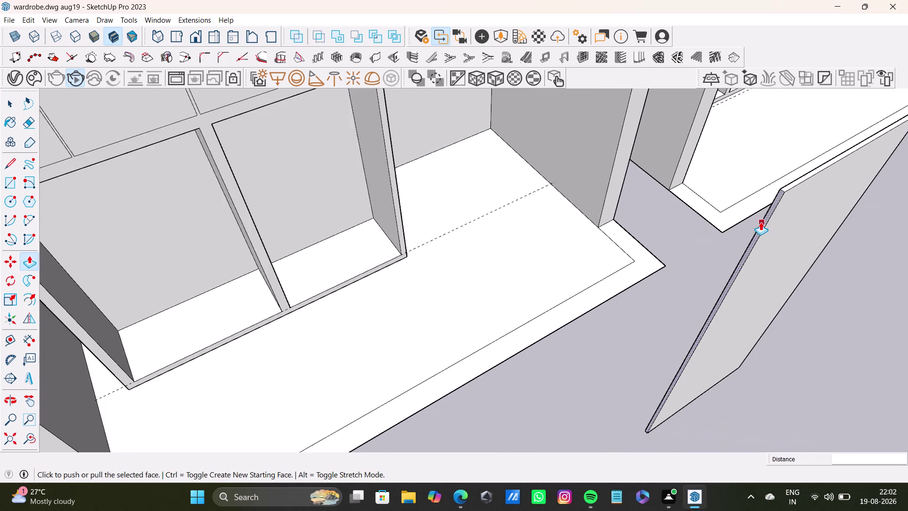
scroll(down, 3)
middle_drag(776, 256, 517, 211)
scroll(down, 3)
middle_drag(638, 244, 543, 222)
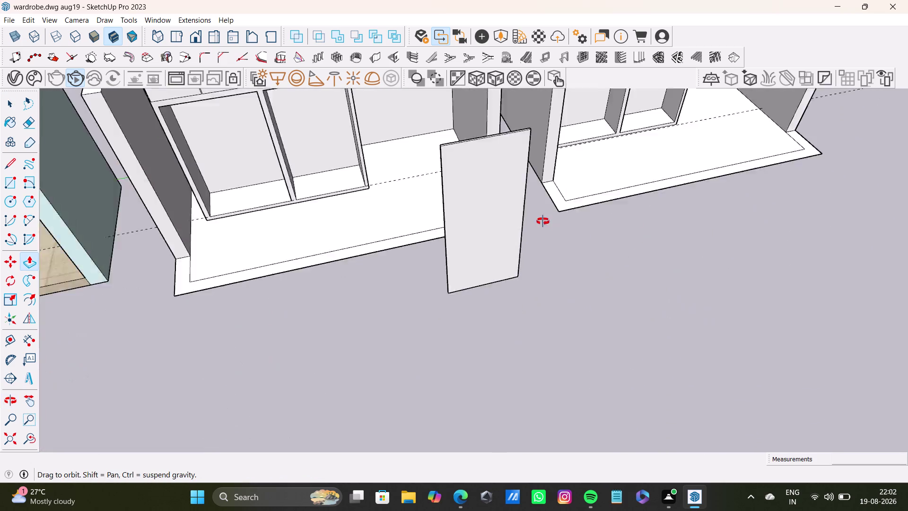
middle_drag(544, 221, 559, 297)
scroll(up, 3)
middle_drag(497, 239, 523, 328)
scroll(up, 3)
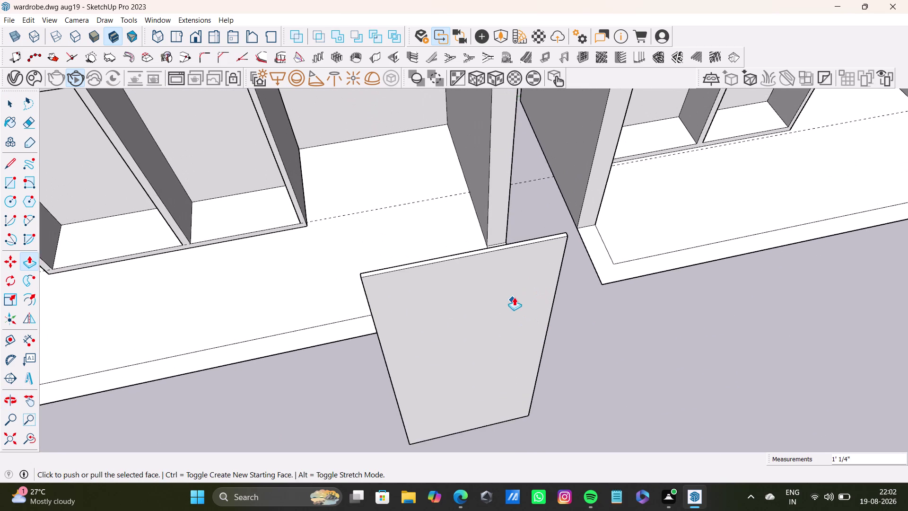
key(space)
Push/pull the panel's top face and tilt down to inspect it.
click(511, 224)
click(513, 222)
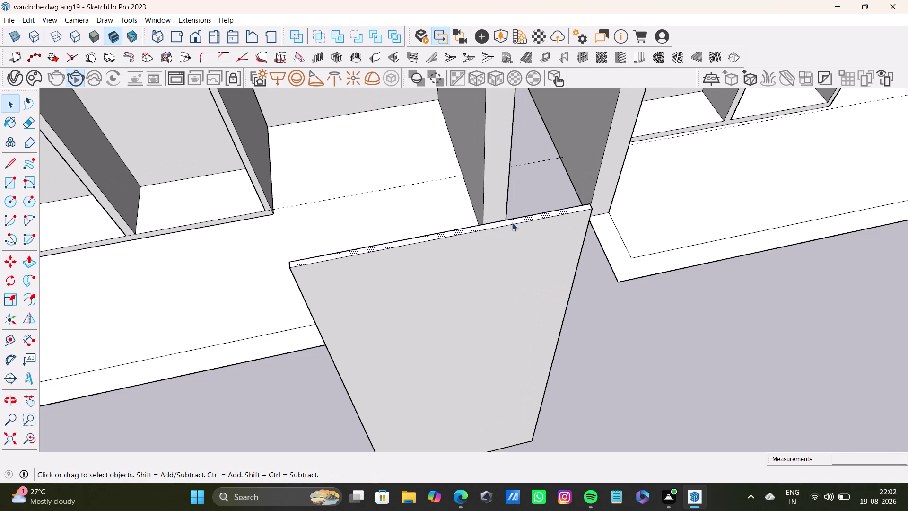
key(p)
drag(512, 222, 512, 234)
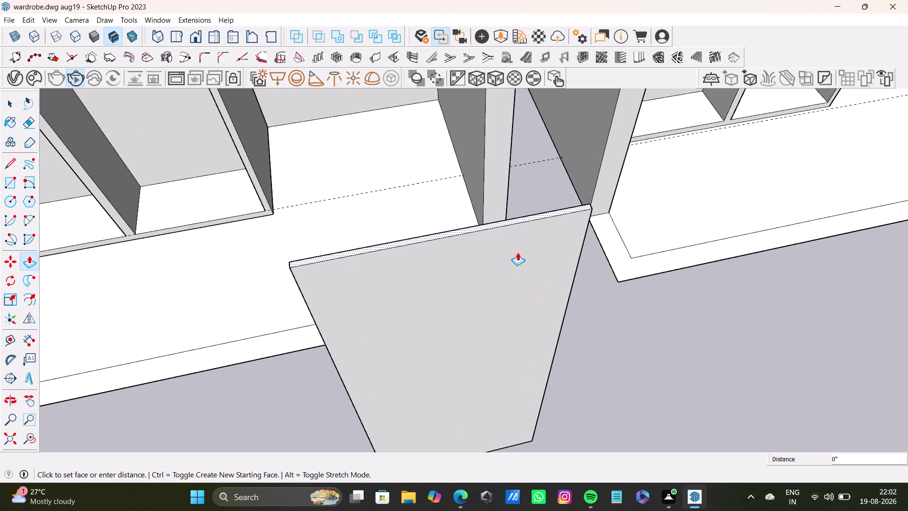
drag(512, 234, 529, 298)
key(space)
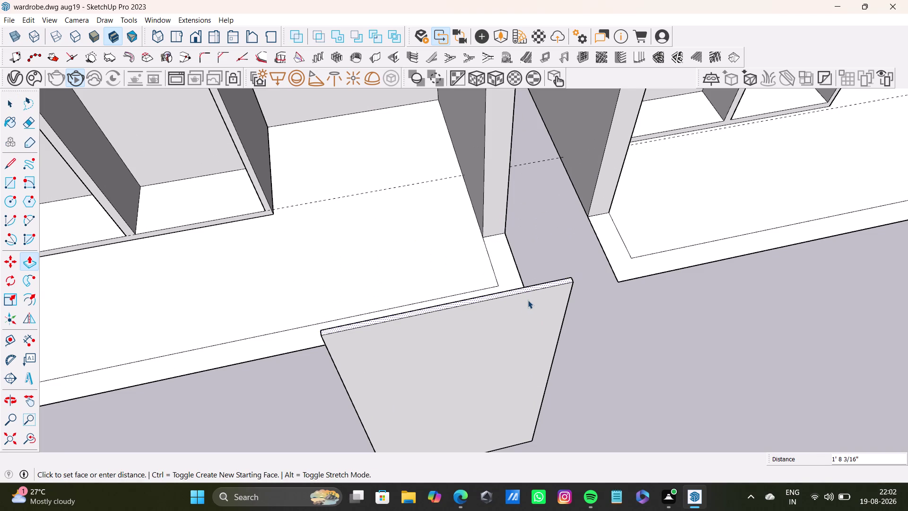
scroll(down, 3)
middle_drag(521, 285, 531, 321)
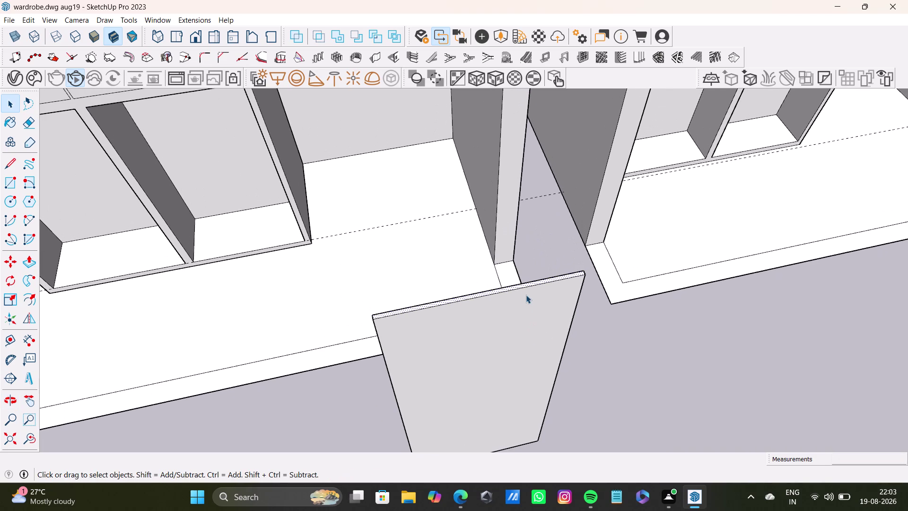
key(space)
middle_drag(533, 340, 549, 306)
middle_drag(556, 304, 556, 352)
key(space)
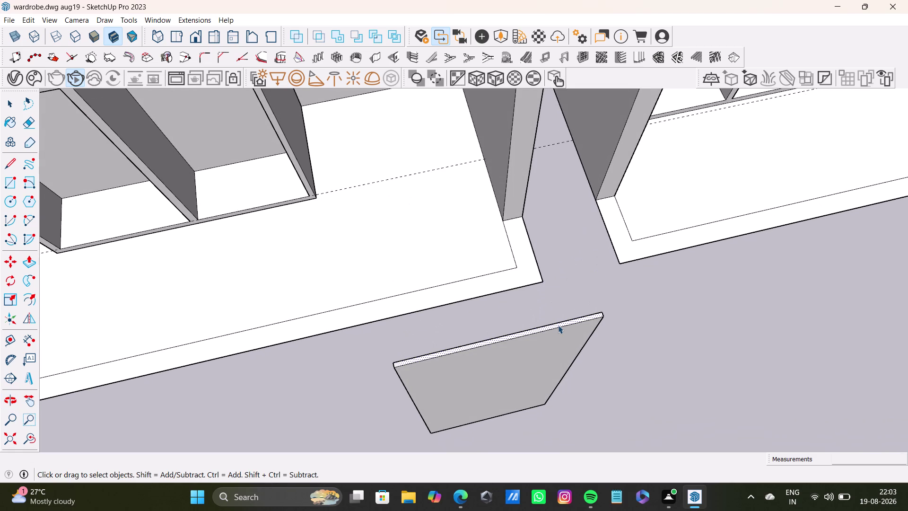
Push/pull the picked panel face, then check the panel edge beside the cabinet.
click(559, 325)
key(p)
drag(559, 325, 562, 347)
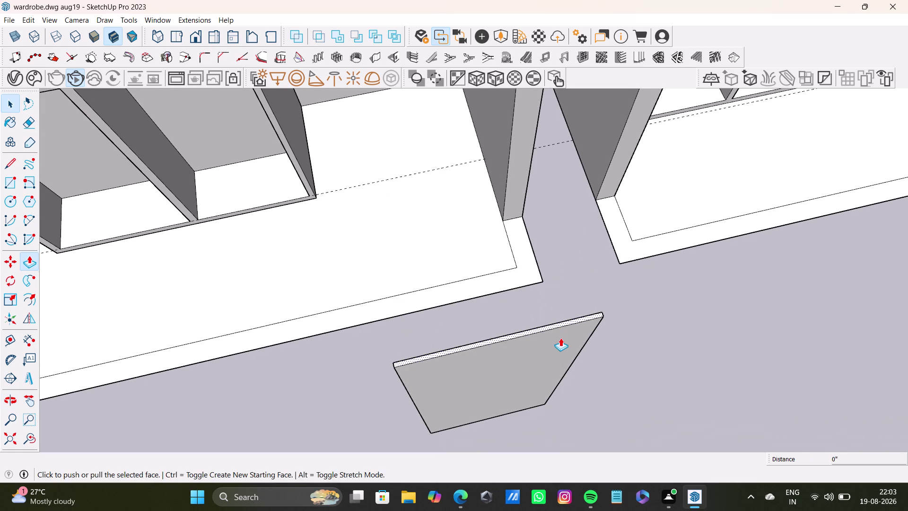
drag(562, 347, 564, 352)
key(space)
middle_drag(598, 377, 535, 228)
scroll(down, 3)
middle_drag(521, 273, 534, 270)
scroll(down, 3)
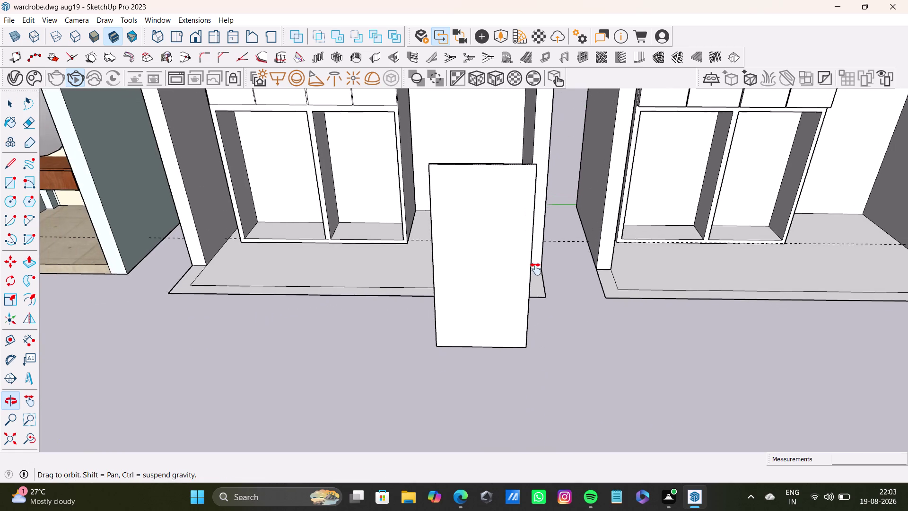
middle_drag(535, 270, 547, 297)
middle_drag(538, 318, 465, 264)
scroll(up, 3)
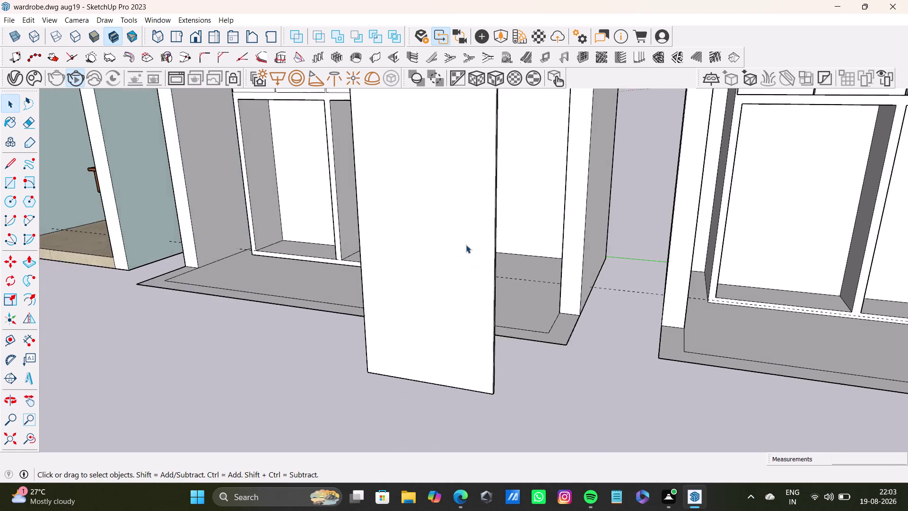
middle_drag(477, 245, 421, 263)
scroll(up, 3)
Push/pull the panel edge, view the whole wardrobe, and select the entire door panel.
click(457, 261)
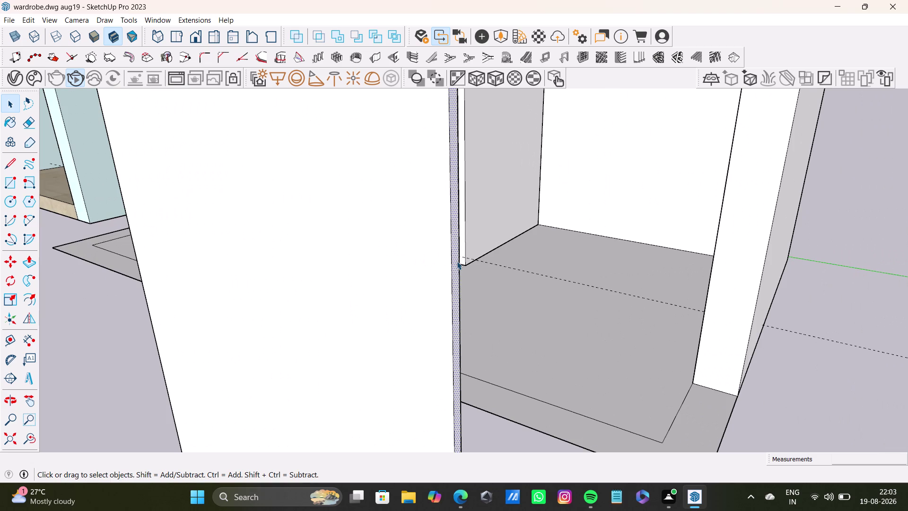
key(p)
drag(460, 263, 491, 281)
key(space)
scroll(down, 3)
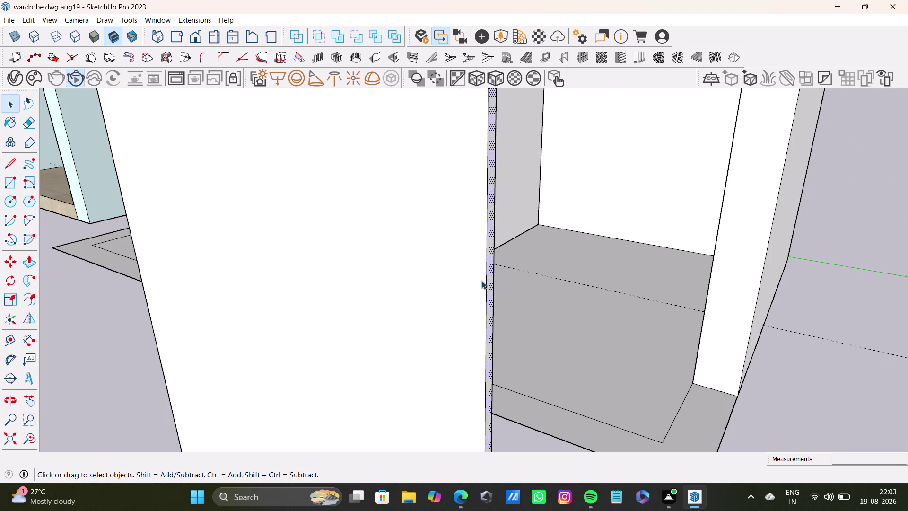
scroll(down, 3)
middle_drag(485, 269, 526, 239)
middle_drag(518, 240, 591, 258)
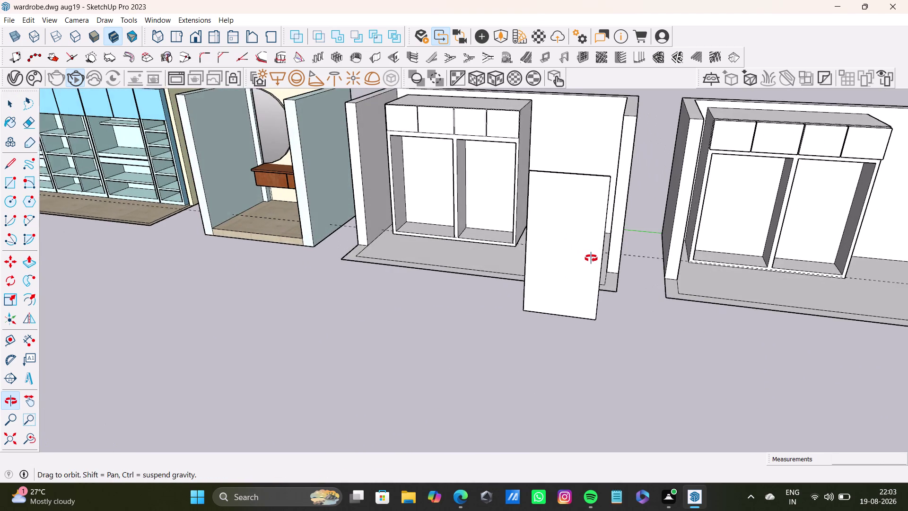
middle_drag(591, 257, 592, 258)
middle_drag(589, 261, 531, 270)
middle_drag(521, 280, 530, 328)
key(space)
triple_click(541, 305)
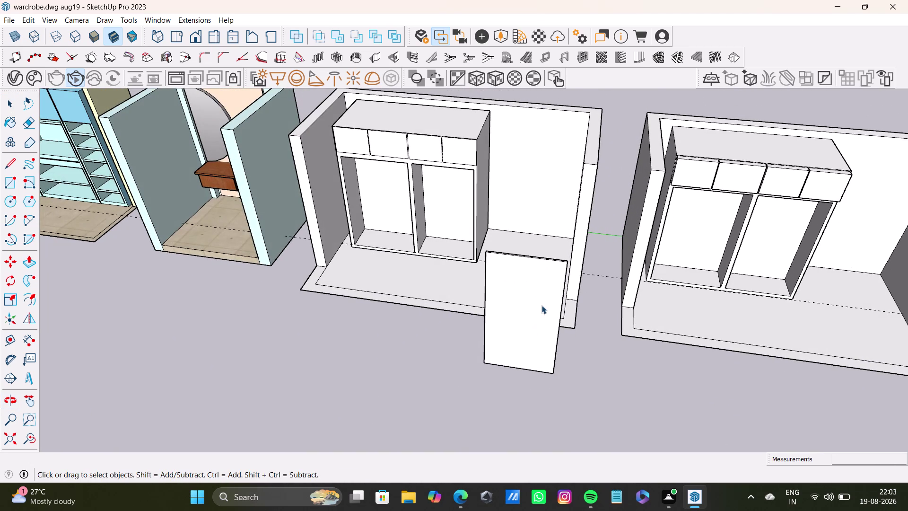
Copy the door panel from its corner to beside the original and check it.
key(m)
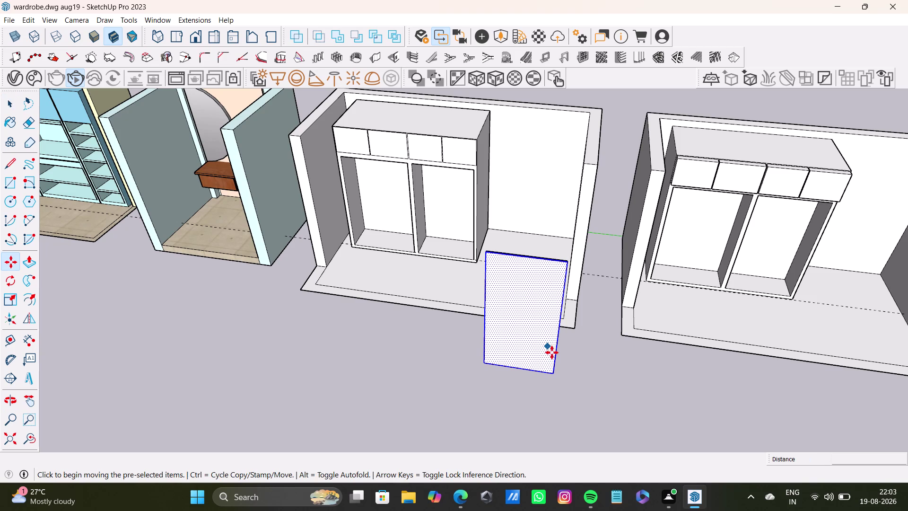
click(555, 374)
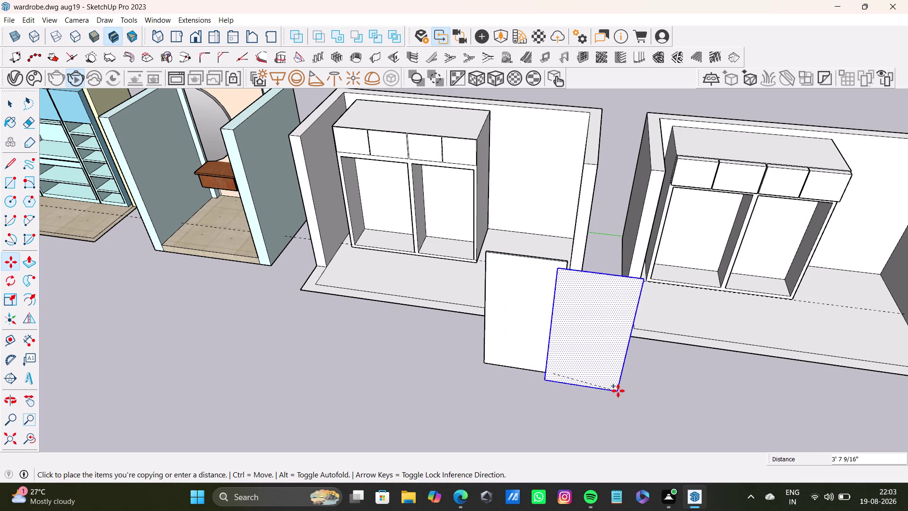
click(622, 392)
middle_drag(586, 337, 552, 349)
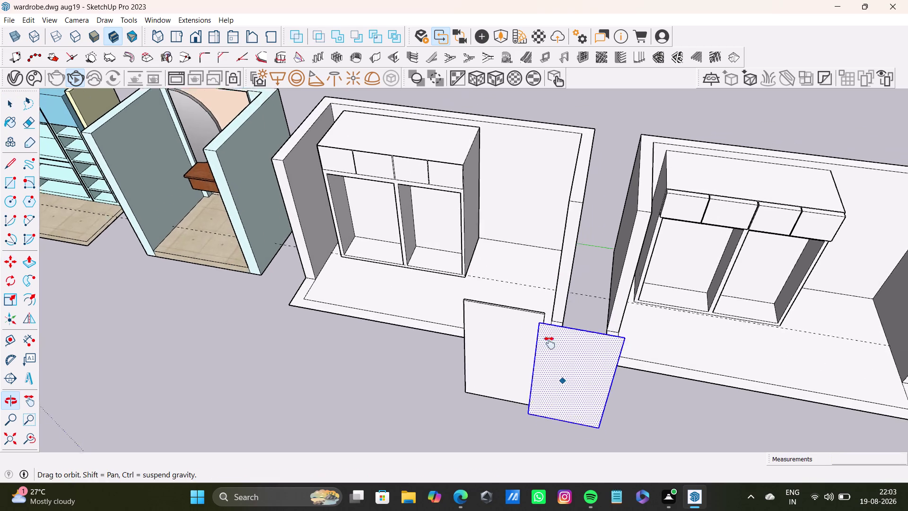
middle_drag(552, 350, 531, 314)
middle_drag(536, 311, 524, 383)
scroll(up, 3)
middle_drag(520, 335, 516, 270)
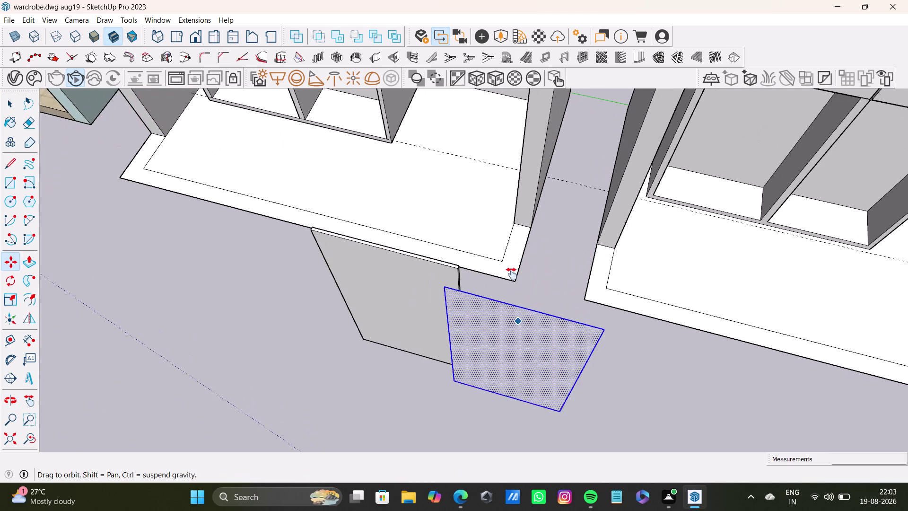
middle_drag(501, 301, 207, 299)
Undo the misplaced panel copy and reselect the whole original door panel.
key(space)
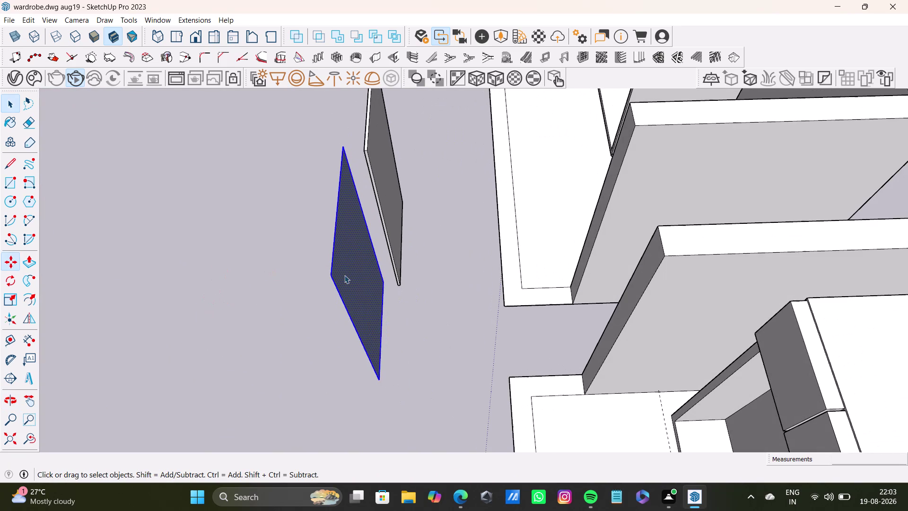
click(350, 274)
double_click(358, 276)
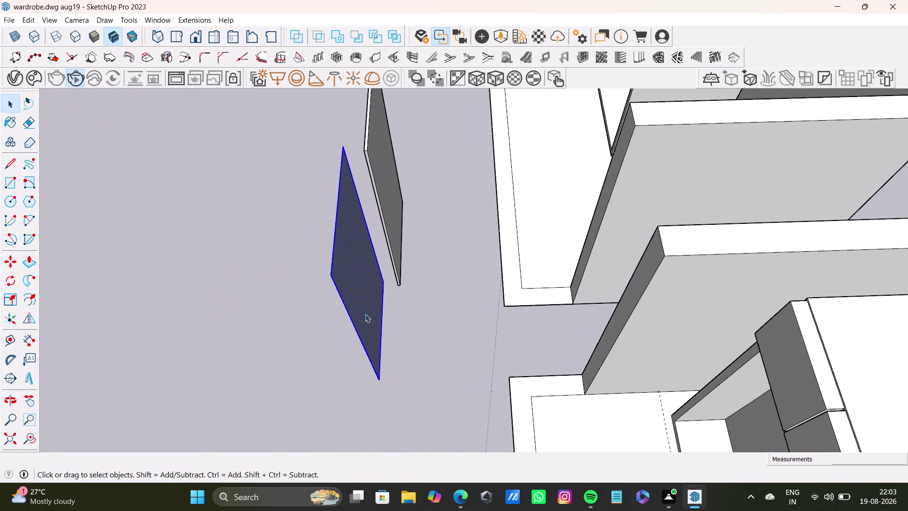
middle_drag(365, 314, 485, 294)
key(ctrl+z)
middle_drag(405, 319, 610, 310)
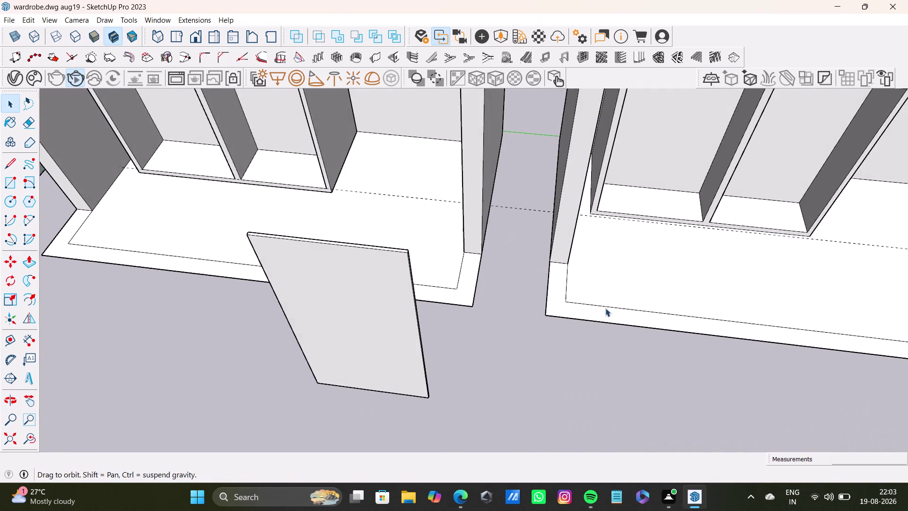
scroll(down, 3)
middle_drag(541, 308, 630, 259)
triple_click(522, 265)
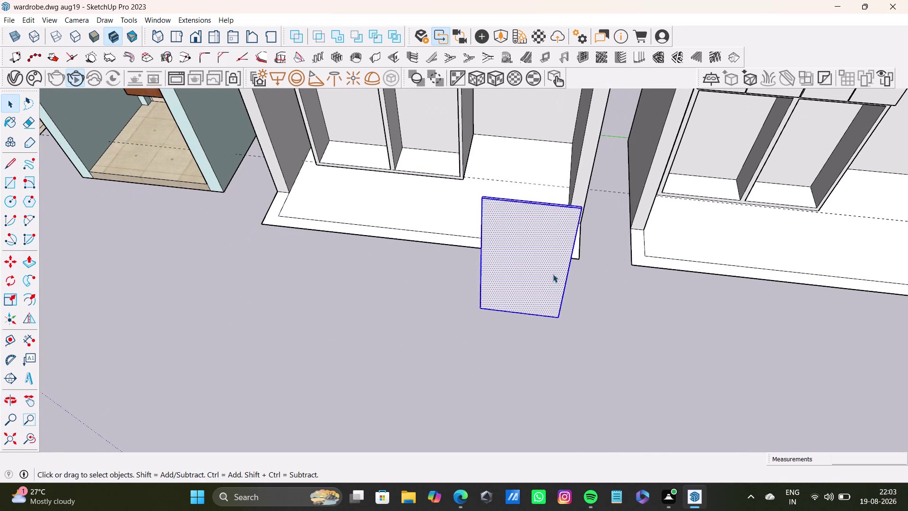
middle_drag(555, 271, 409, 278)
Copy the panel again from its bottom corner next to the original and inspect both.
key(m)
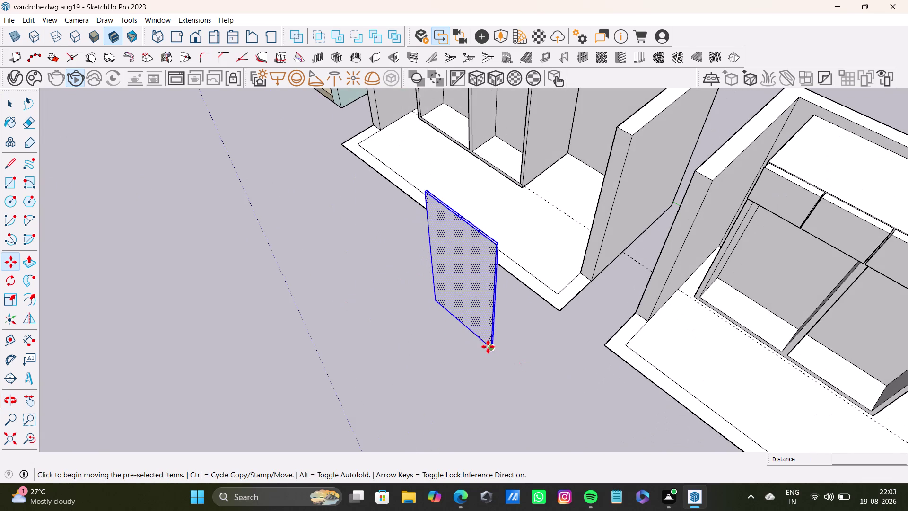
click(492, 348)
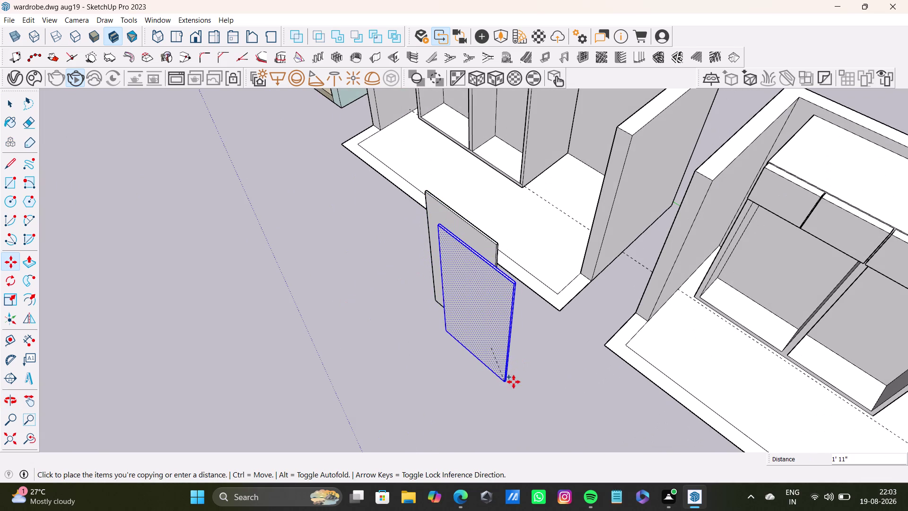
click(521, 388)
middle_drag(489, 391, 638, 370)
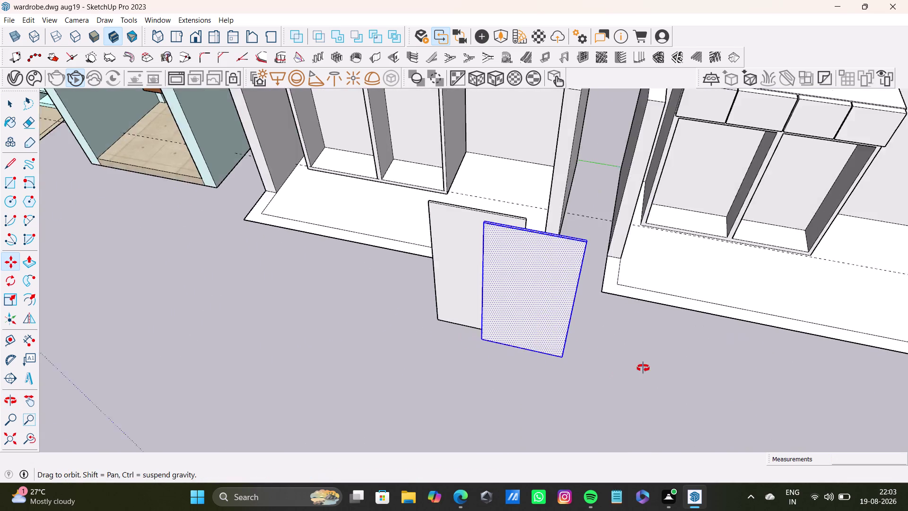
scroll(up, 3)
middle_drag(507, 282, 470, 363)
middle_drag(495, 306, 475, 317)
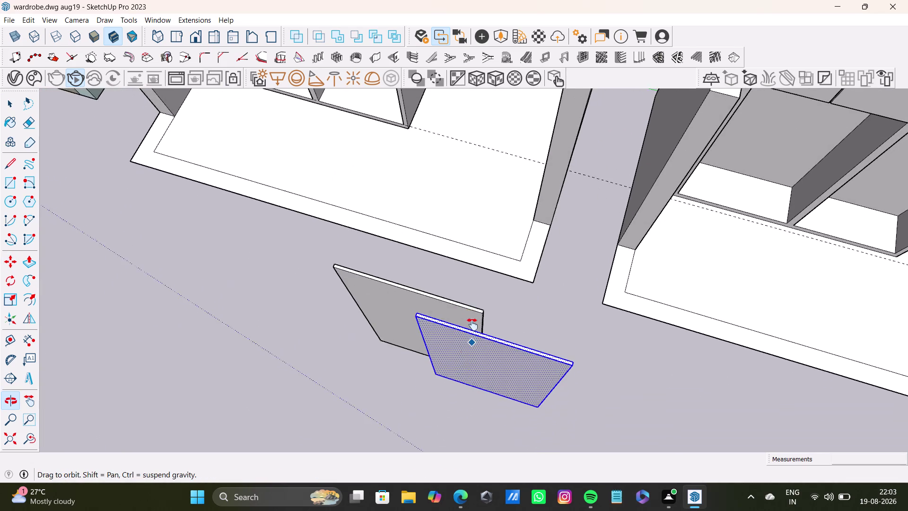
middle_drag(470, 335, 631, 306)
scroll(up, 3)
Move the copied panel to a new spot and check its alignment.
middle_drag(531, 364, 647, 292)
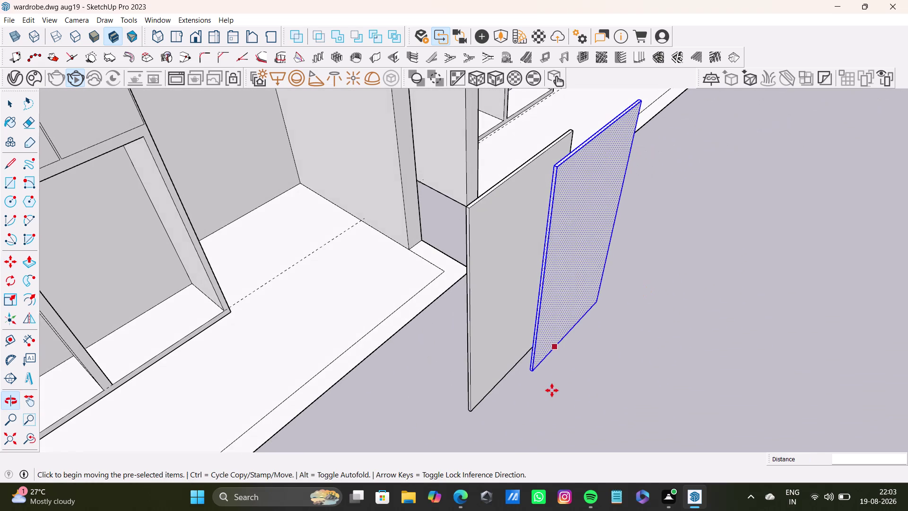
click(531, 370)
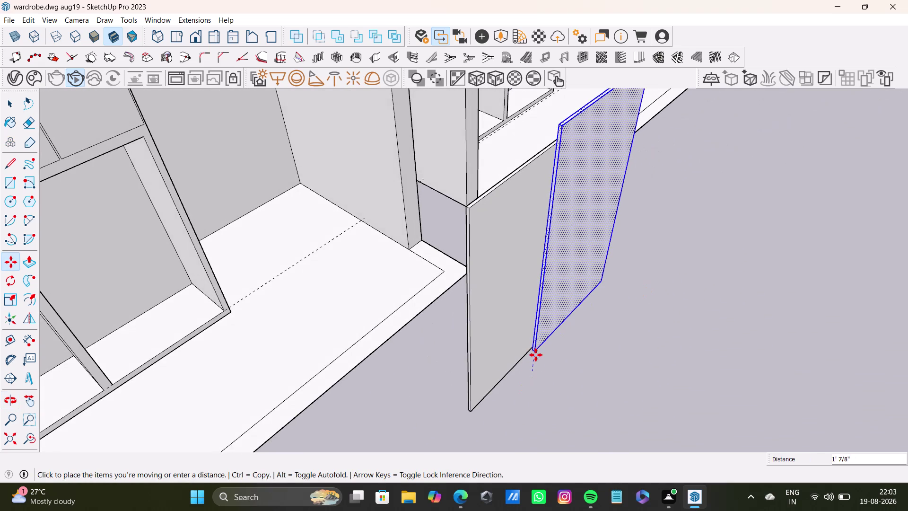
click(539, 355)
middle_drag(578, 339, 383, 320)
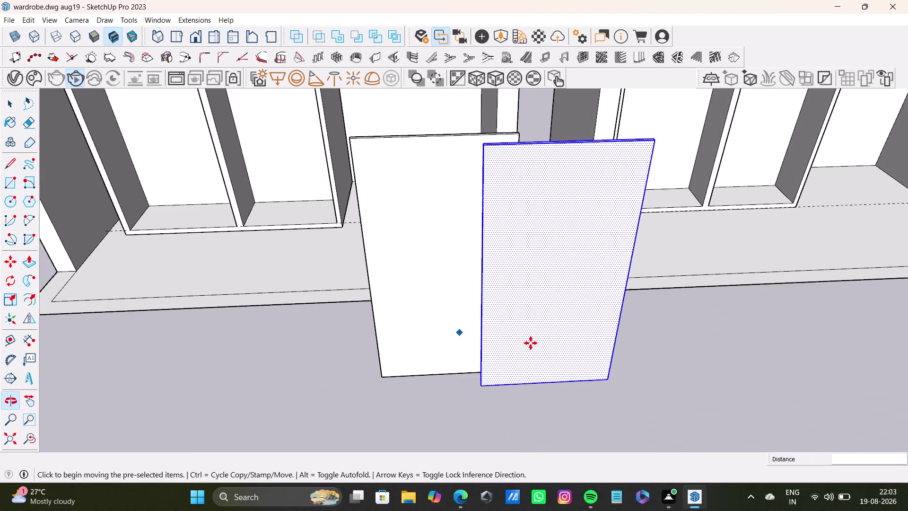
middle_drag(531, 343, 379, 405)
scroll(up, 3)
middle_drag(391, 308, 405, 413)
Orbit under and above the two panels to examine where they meet.
scroll(up, 3)
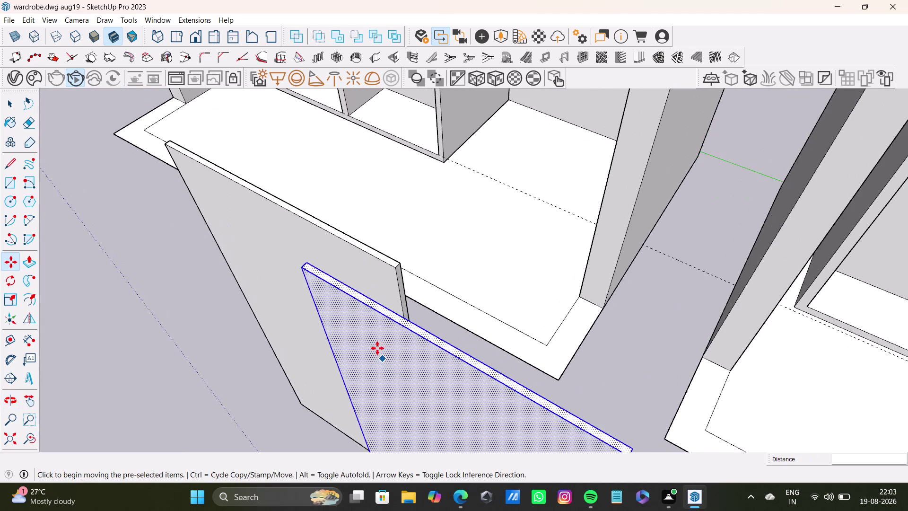
scroll(up, 3)
middle_drag(380, 337, 606, 244)
scroll(down, 3)
middle_drag(386, 386, 455, 293)
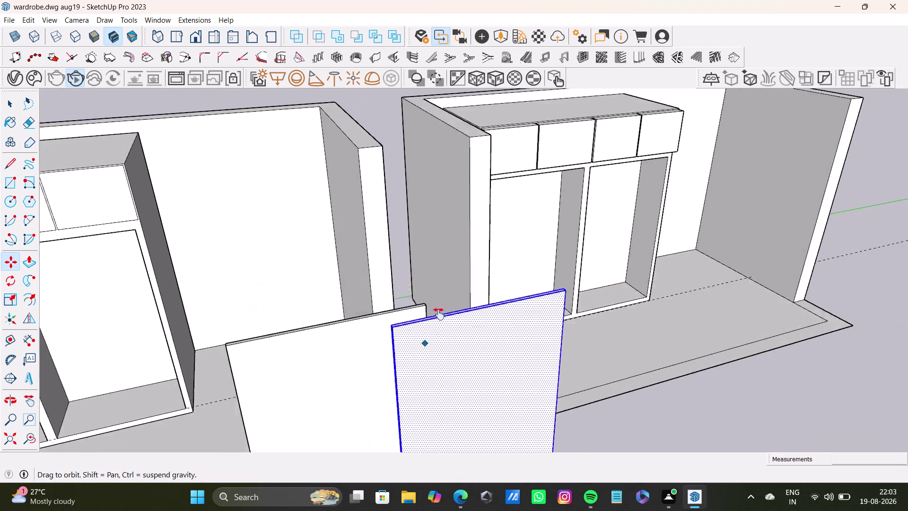
middle_drag(455, 293, 473, 258)
middle_drag(445, 319, 568, 177)
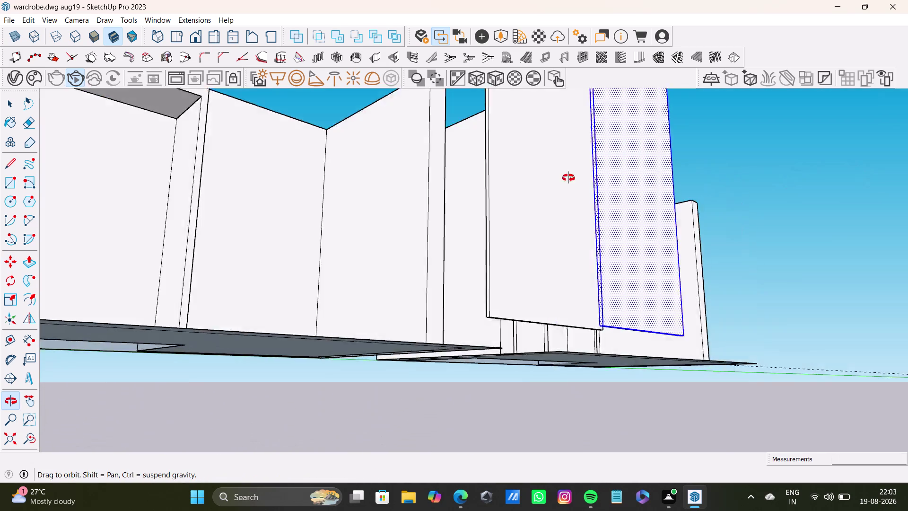
middle_drag(568, 178, 442, 348)
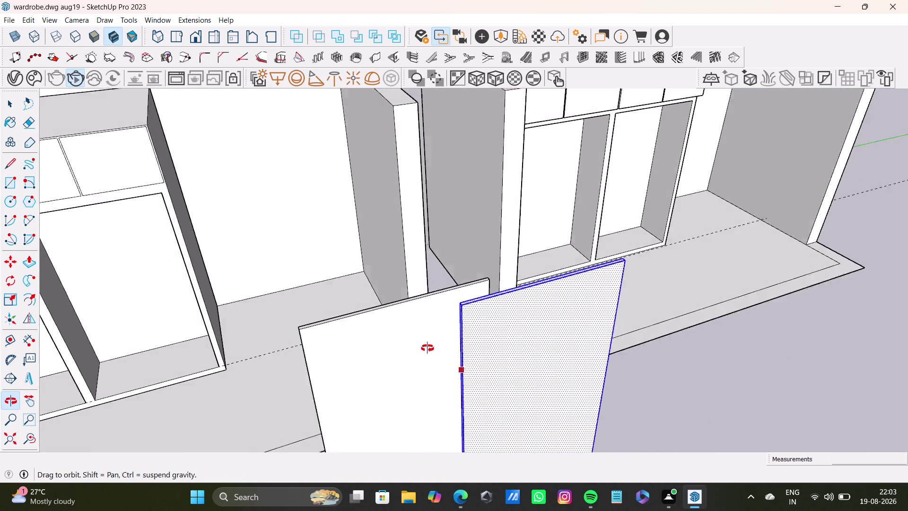
middle_drag(443, 348, 394, 347)
scroll(up, 3)
scroll(down, 3)
scroll(up, 3)
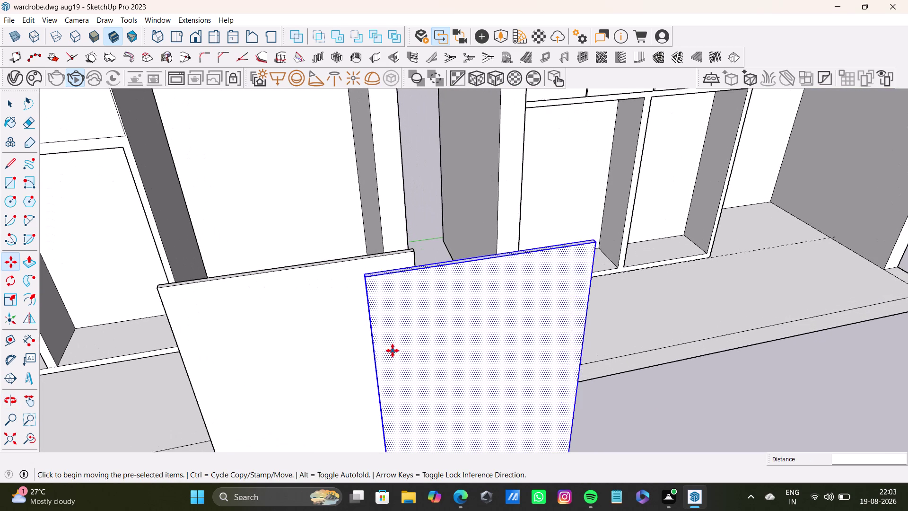
scroll(up, 3)
middle_drag(393, 350, 498, 362)
Move the second panel nearer the first and check the gap from behind.
click(447, 306)
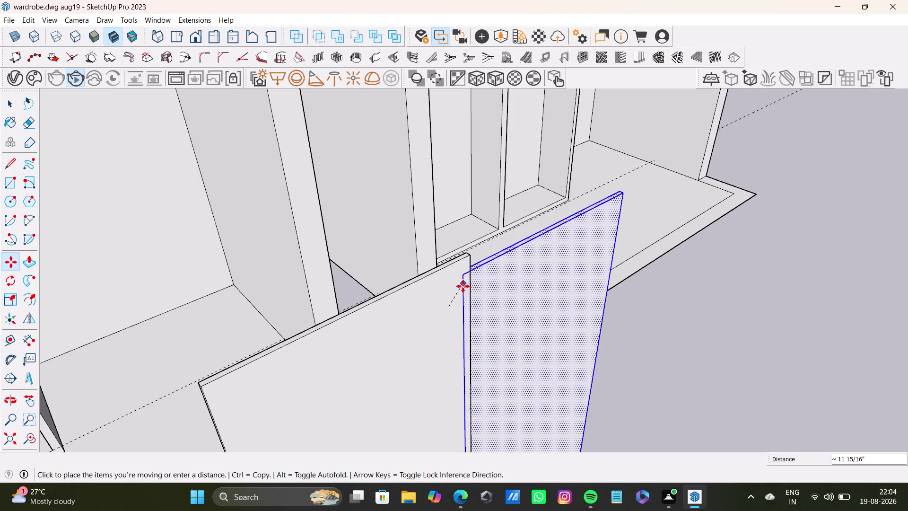
click(465, 290)
middle_drag(466, 337, 577, 395)
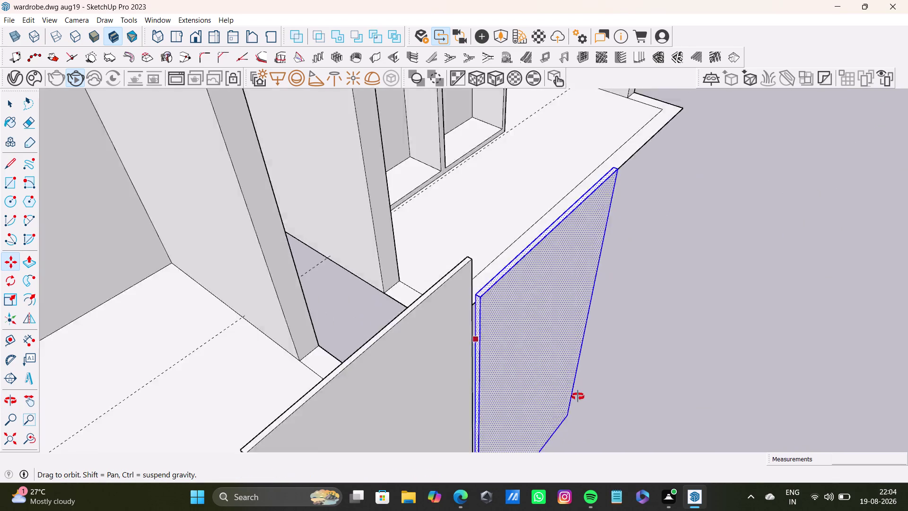
middle_drag(577, 396, 632, 380)
scroll(up, 3)
middle_drag(475, 318, 516, 332)
scroll(down, 3)
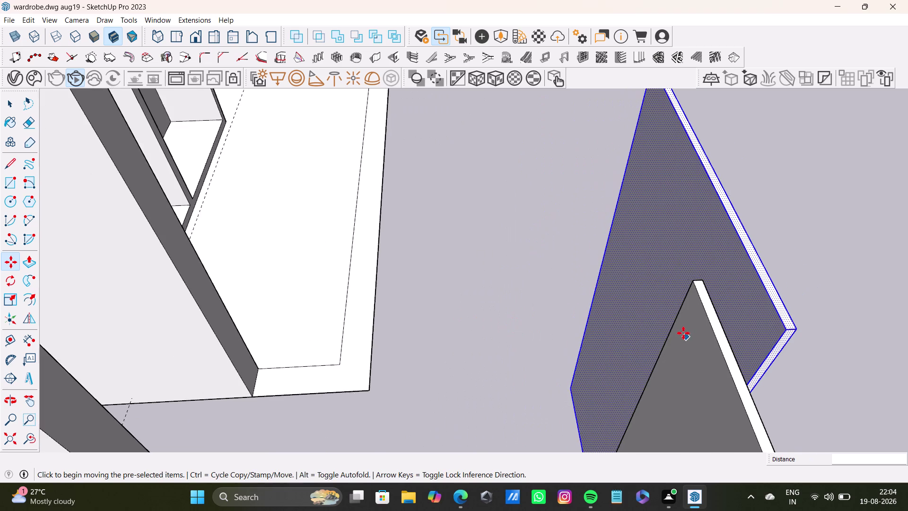
middle_drag(657, 303, 578, 256)
Place the second panel flush against the first and view the whole wardrobe.
click(663, 253)
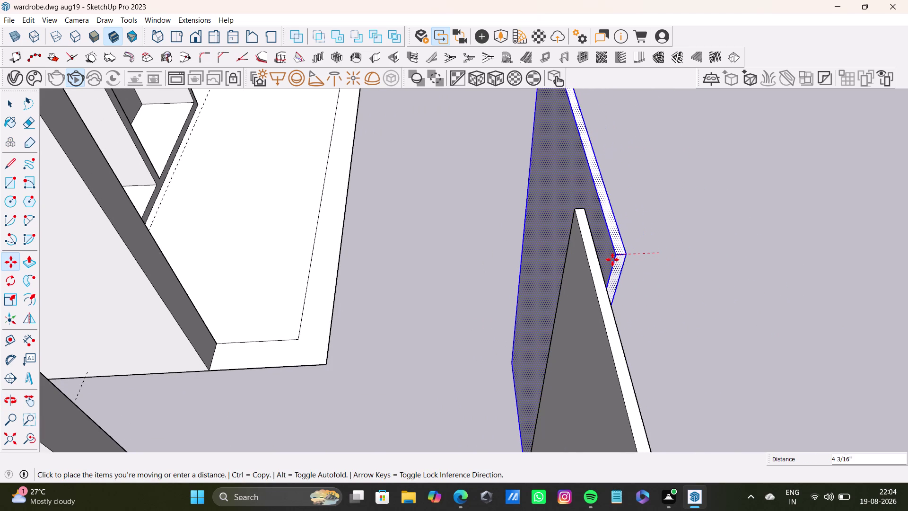
click(601, 260)
scroll(down, 3)
middle_drag(688, 377, 429, 294)
scroll(down, 3)
key(space)
middle_drag(408, 296, 397, 418)
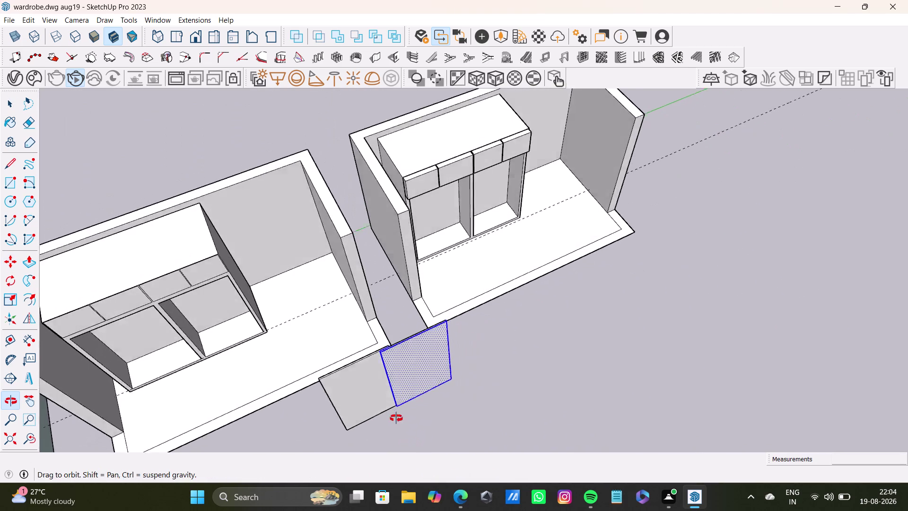
Draw a short edge on the wardrobe base's front edge.
middle_drag(396, 418, 372, 310)
middle_drag(170, 233, 399, 242)
scroll(up, 3)
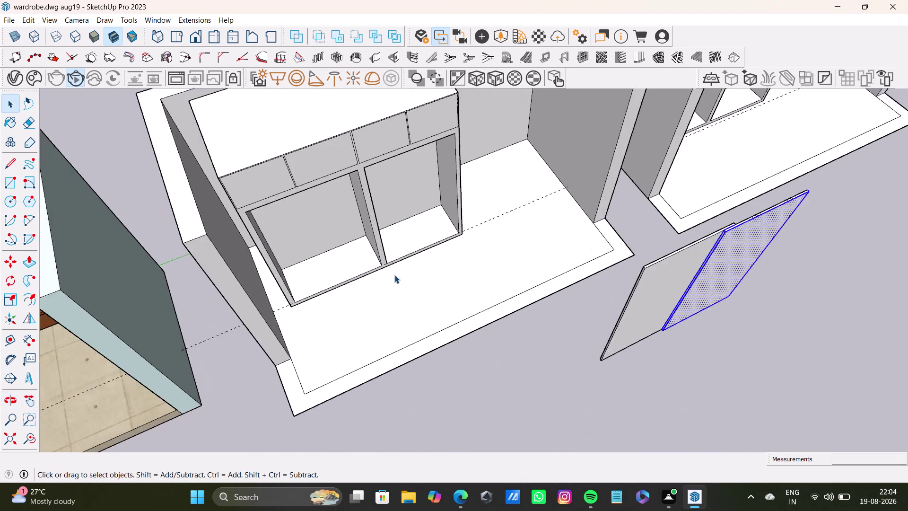
scroll(up, 3)
middle_drag(383, 265, 313, 215)
scroll(up, 3)
middle_drag(392, 235, 536, 277)
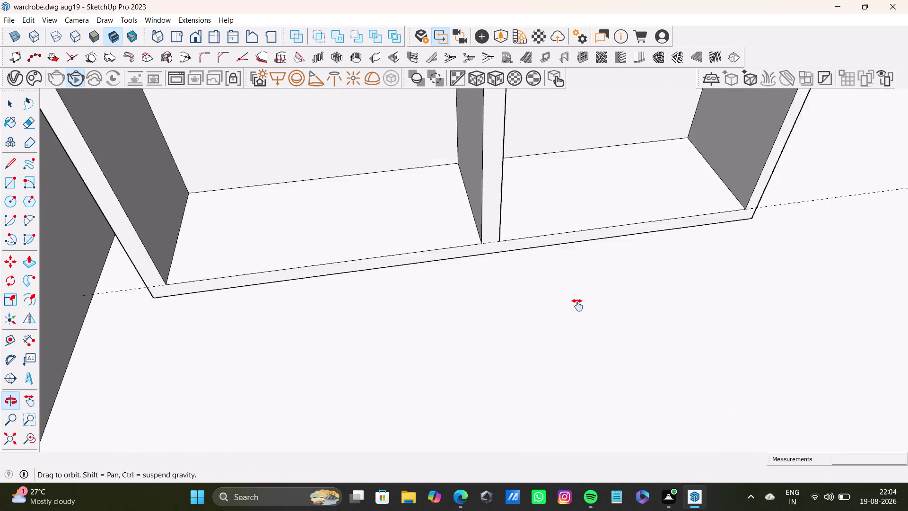
middle_drag(536, 276, 581, 313)
click(10, 165)
scroll(up, 3)
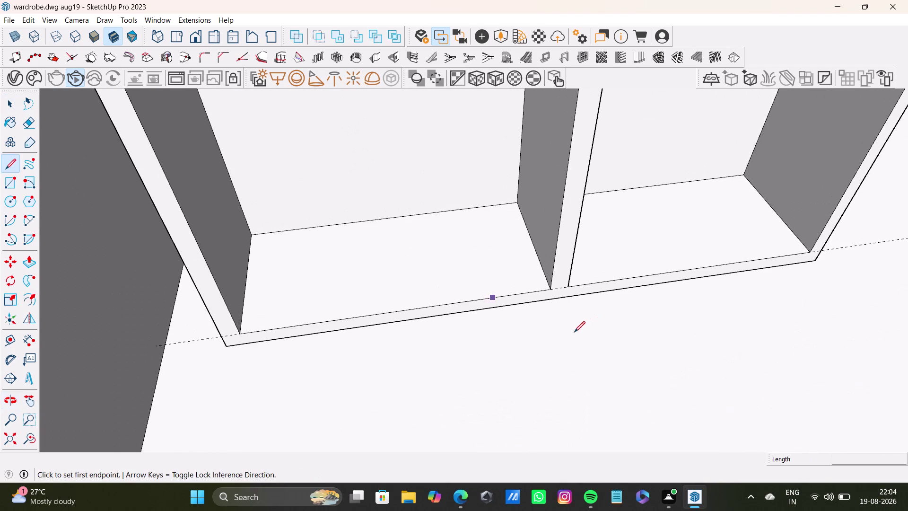
click(544, 273)
click(568, 269)
key(space)
Try selecting the base front edge and its connected geometry, then undo.
scroll(down, 3)
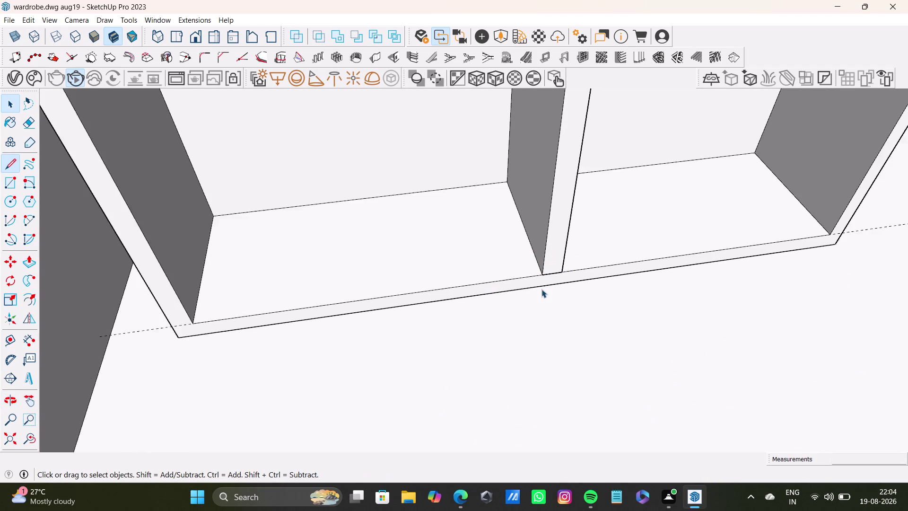
click(547, 280)
triple_click(548, 280)
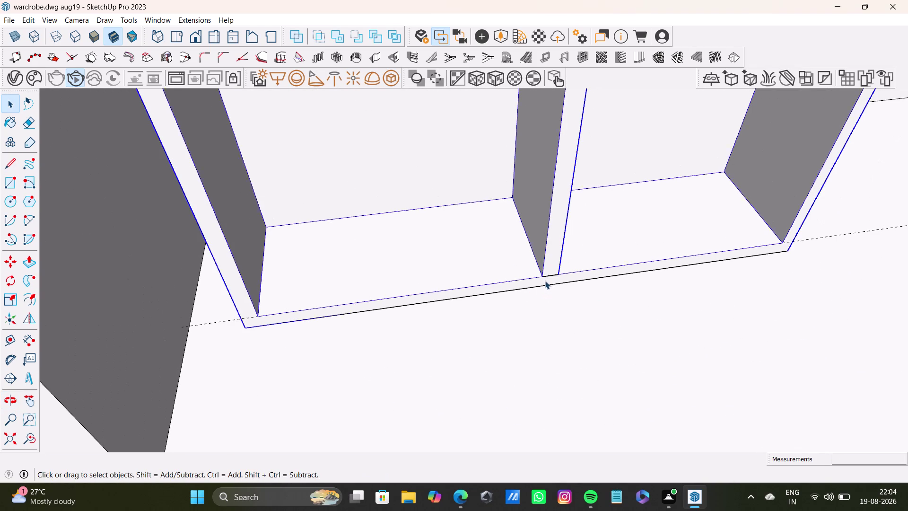
double_click(546, 281)
key(ctrl+z)
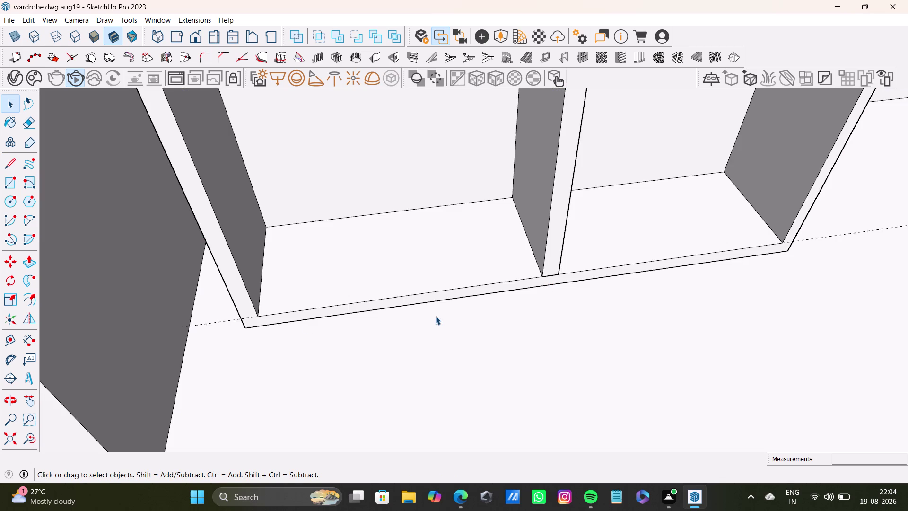
Draw a short edge at the base's left corner.
scroll(down, 3)
middle_drag(431, 316, 490, 314)
click(10, 166)
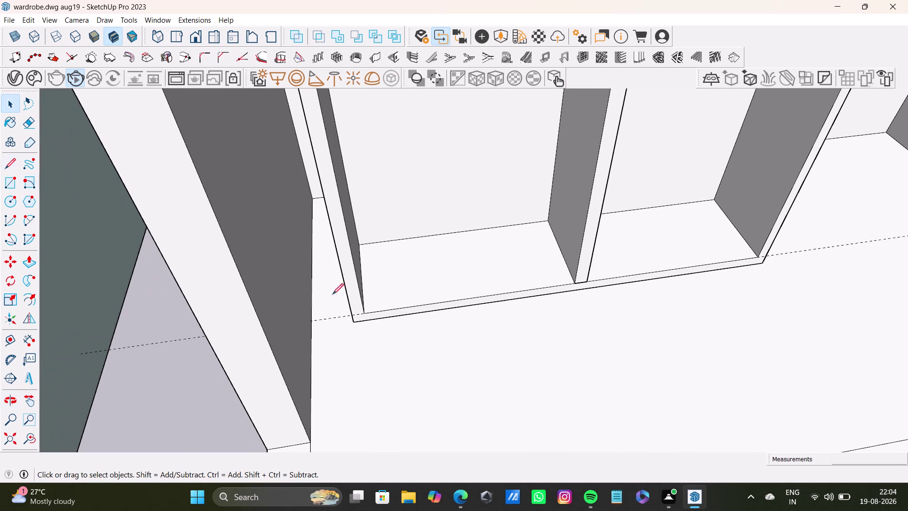
scroll(up, 3)
drag(382, 316, 377, 316)
click(358, 318)
key(space)
scroll(down, 3)
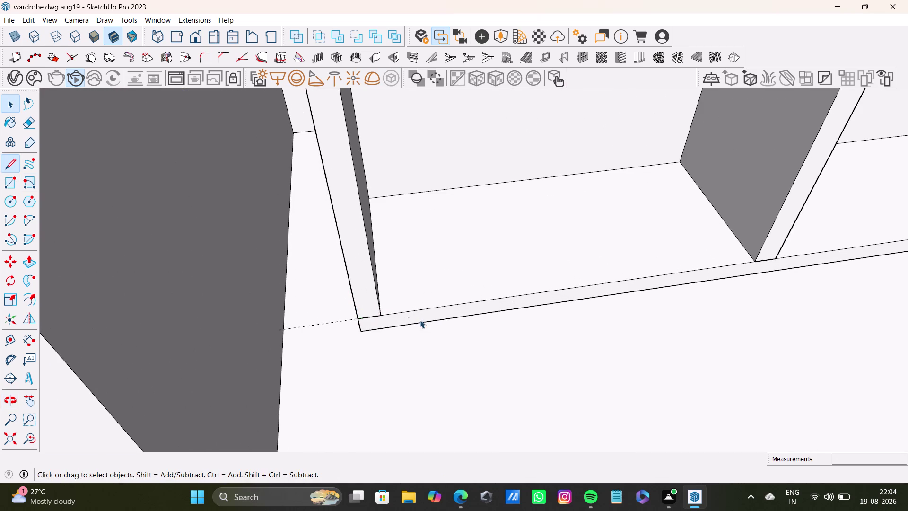
scroll(down, 3)
Draw a line along the base front edge to the base's right corner.
middle_drag(569, 292, 383, 310)
click(12, 165)
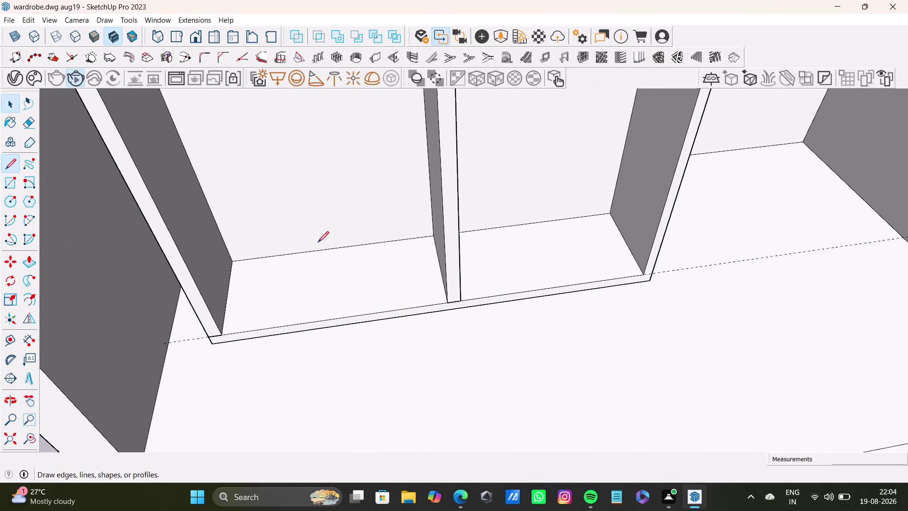
scroll(up, 3)
click(673, 259)
click(688, 256)
key(space)
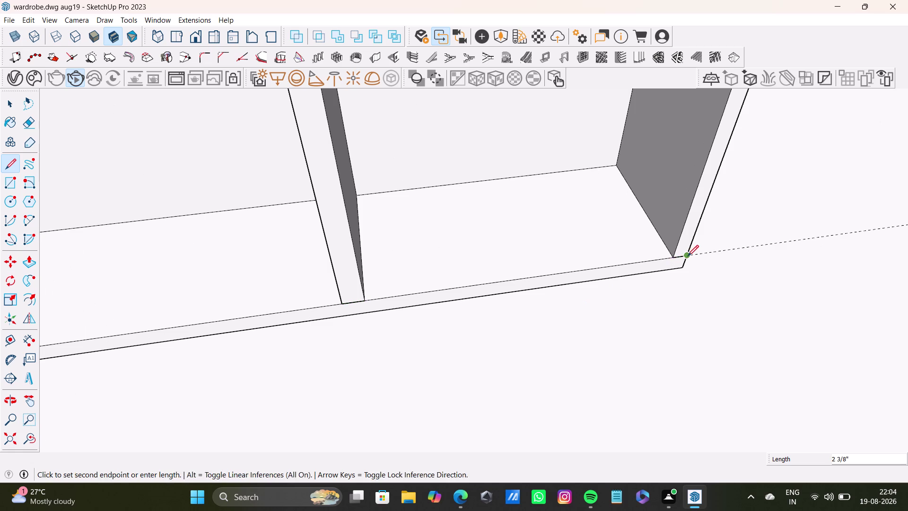
click(606, 274)
Select the front strip face and its edges, then undo five times.
double_click(606, 274)
double_click(601, 271)
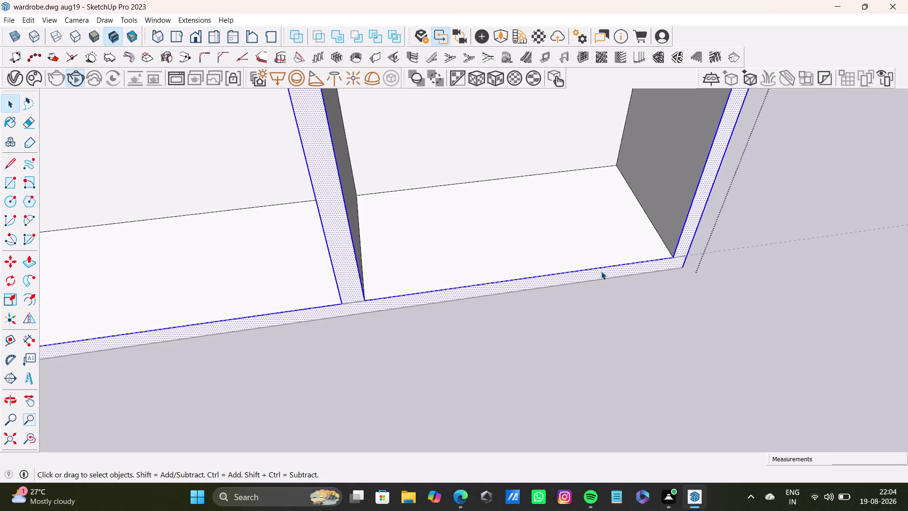
click(601, 272)
triple_click(602, 272)
key(ctrl+z)
key(ctrl+z)
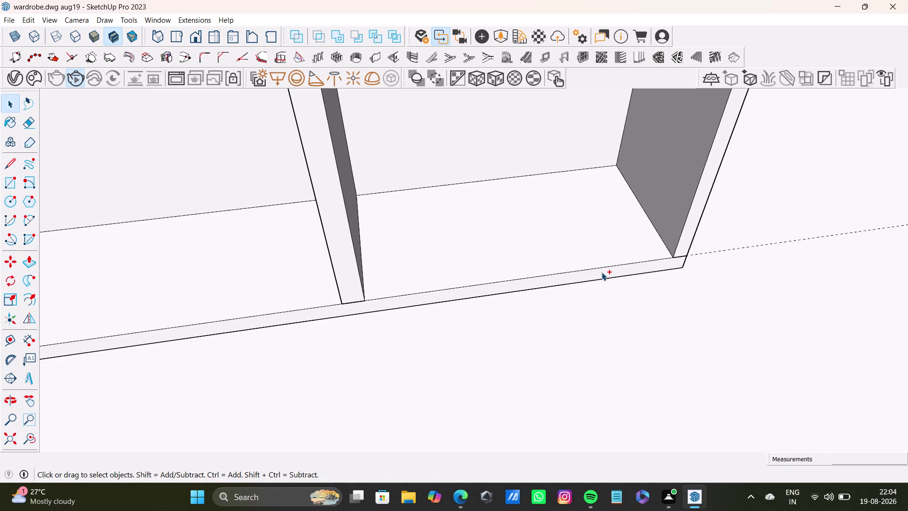
key(ctrl+z)
key(ctrl+z)
key(ctrl+z)
Select the base geometry and the front strip face across the whole base opening.
scroll(down, 3)
middle_drag(575, 290, 581, 285)
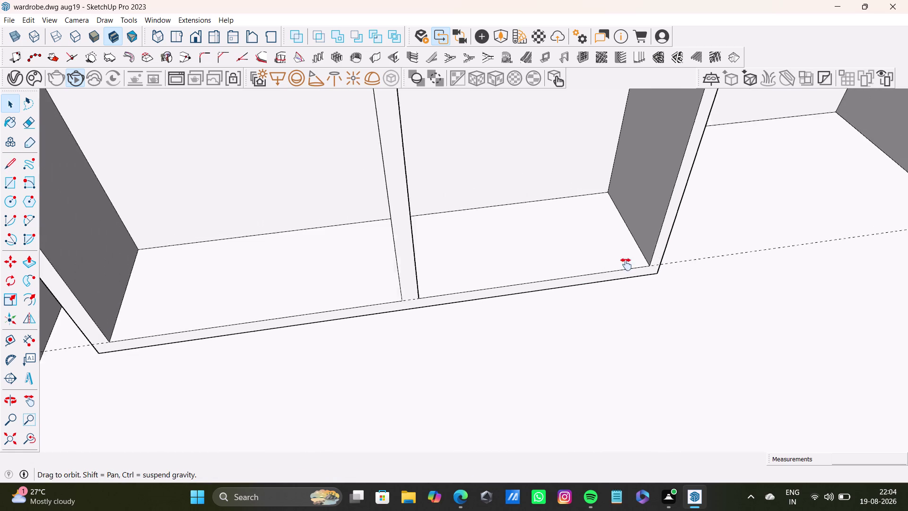
middle_drag(581, 285, 659, 252)
triple_click(529, 263)
triple_click(528, 260)
triple_click(526, 262)
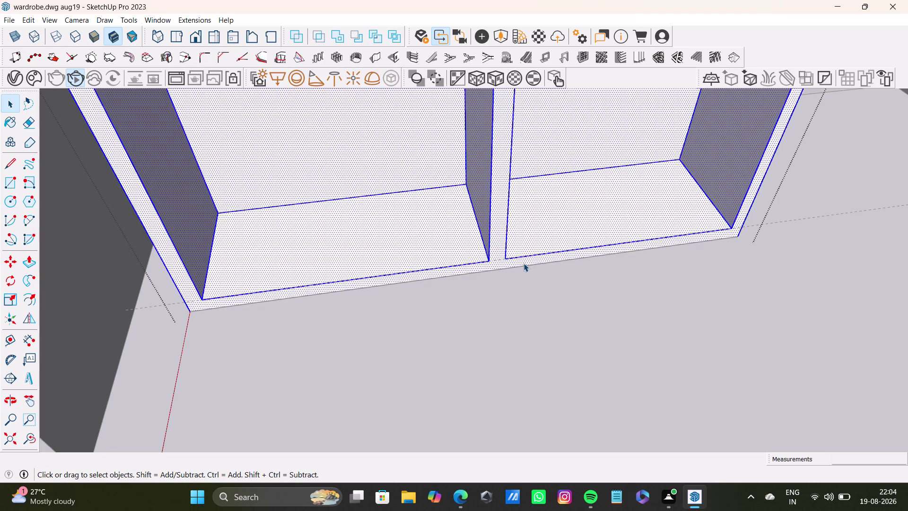
drag(523, 264, 517, 266)
double_click(496, 267)
click(495, 266)
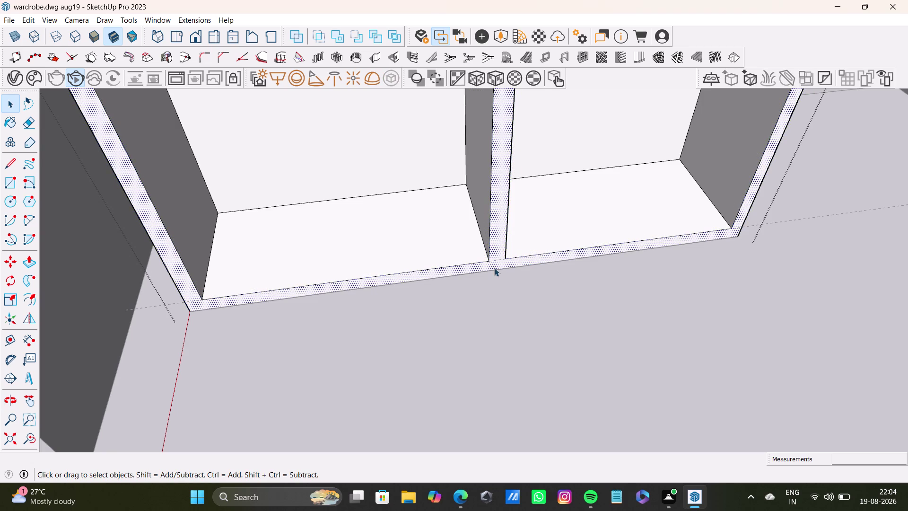
Draw a line below the middle divider.
click(494, 268)
click(15, 160)
scroll(up, 3)
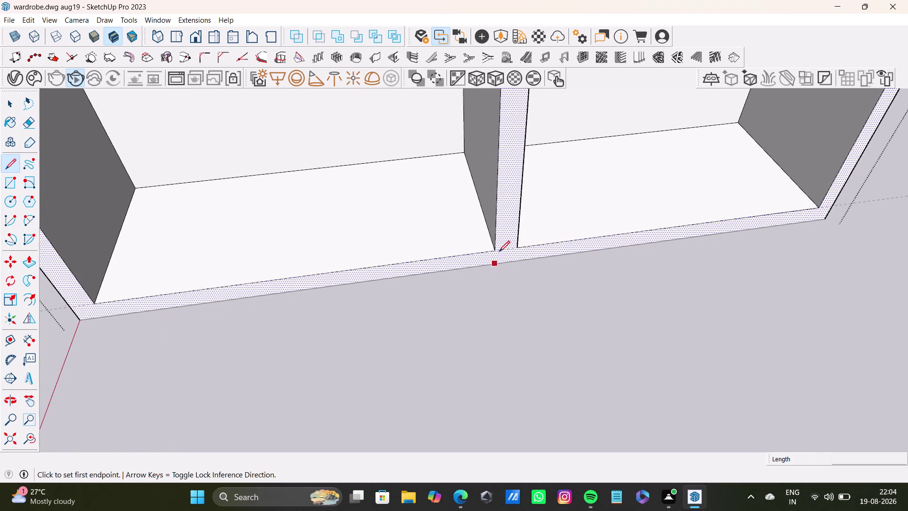
click(497, 251)
click(519, 247)
key(space)
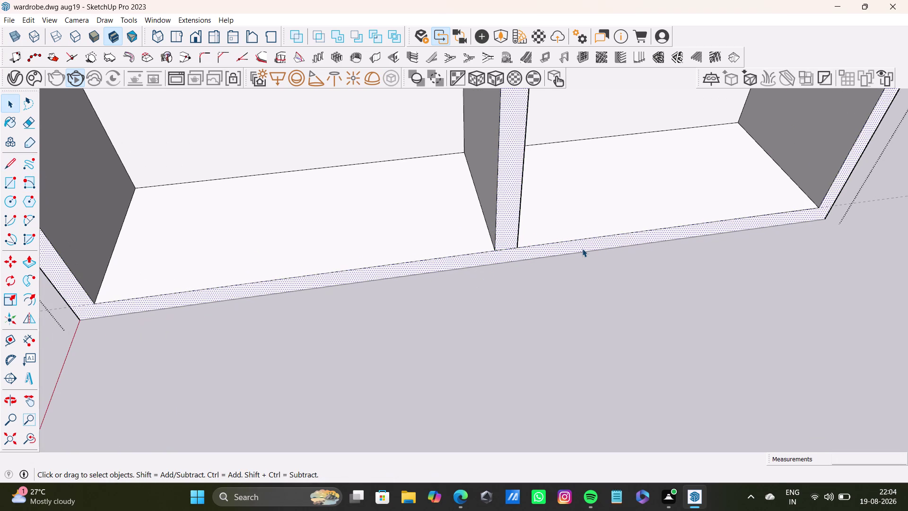
Draw a line from the base's left inner corner.
click(11, 163)
middle_drag(83, 287, 203, 267)
scroll(up, 3)
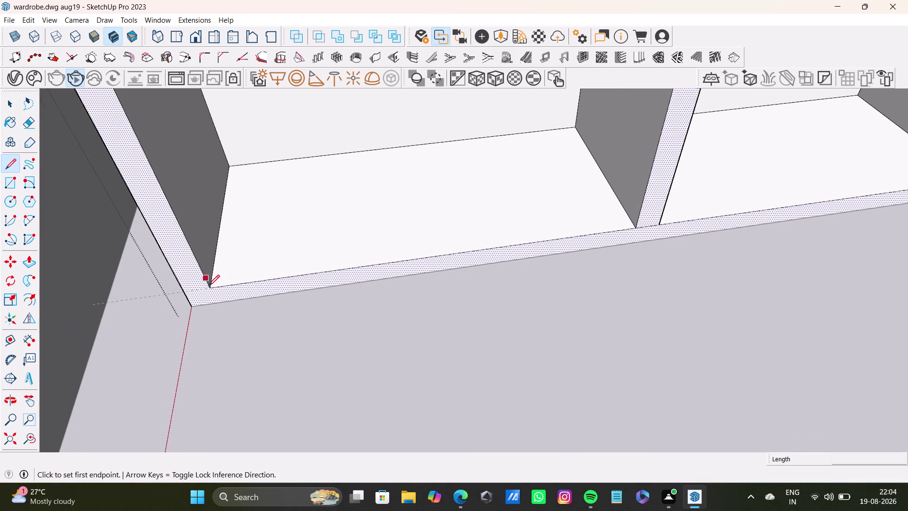
click(210, 287)
click(180, 292)
key(space)
scroll(down, 3)
middle_drag(460, 299, 264, 322)
drag(12, 169, 21, 170)
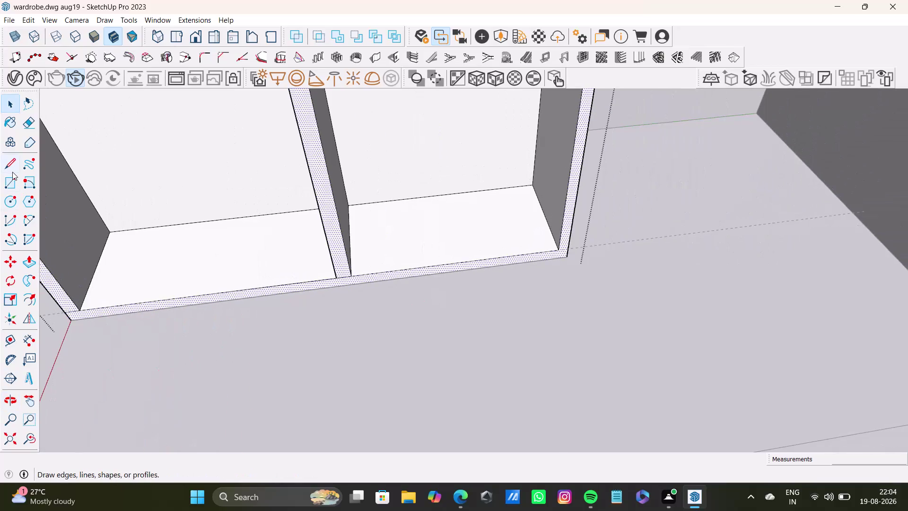
scroll(up, 3)
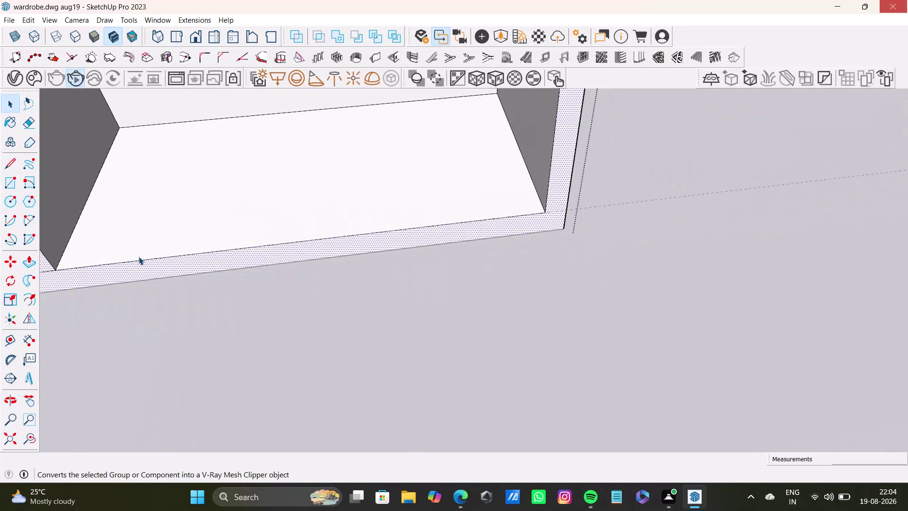
Draw an edge along the front of the base to the base corner.
click(14, 164)
scroll(up, 3)
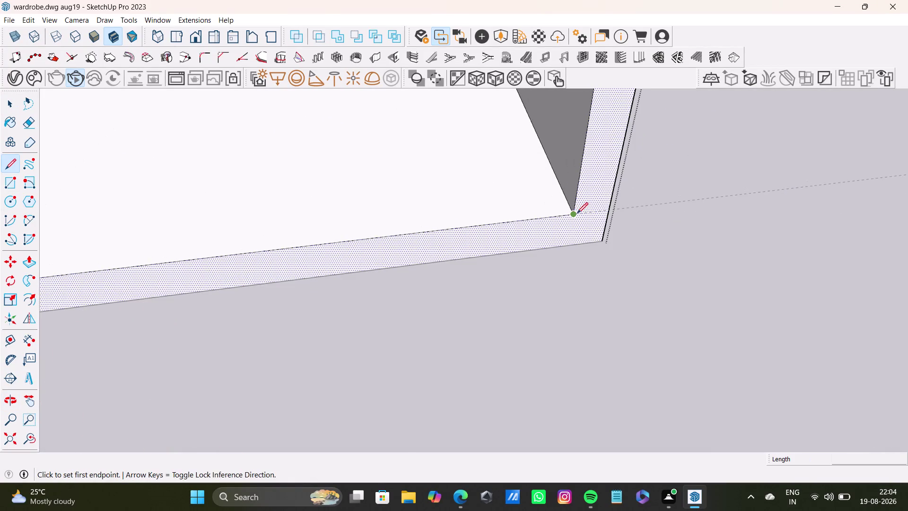
drag(572, 215, 580, 216)
click(614, 208)
key(space)
scroll(down, 3)
Inspect the whole base opening and pick the thin front strip face.
middle_drag(463, 238, 635, 207)
scroll(down, 3)
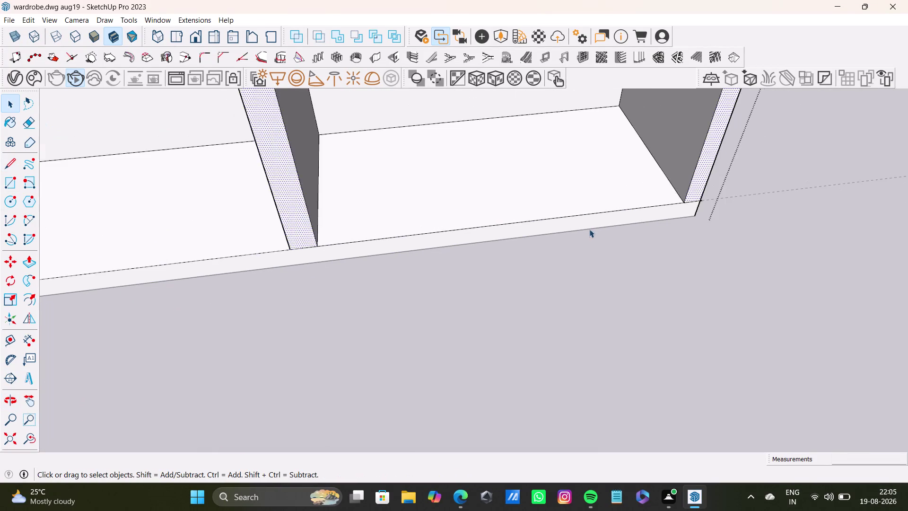
scroll(down, 3)
middle_drag(587, 224, 728, 252)
scroll(up, 3)
click(616, 263)
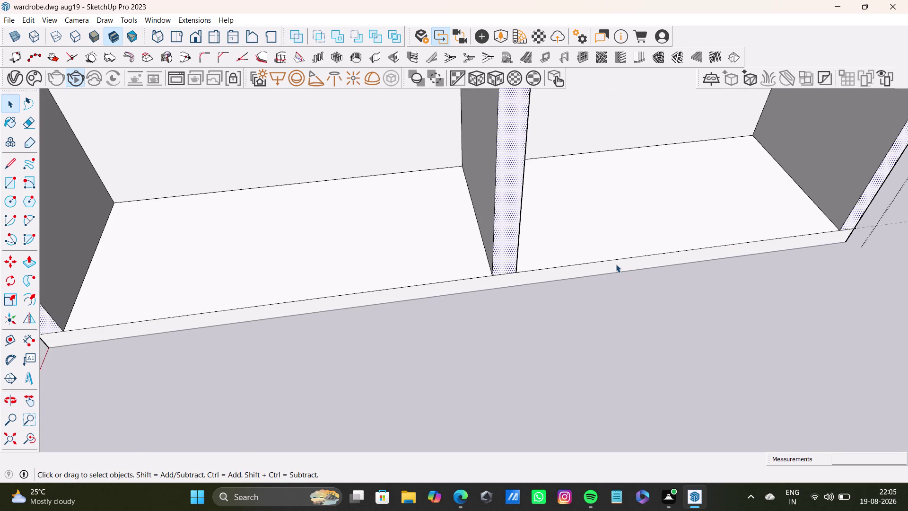
Push/Pull the front strip upward about 2 5/16" into a plinth.
key(p)
drag(615, 265, 632, 274)
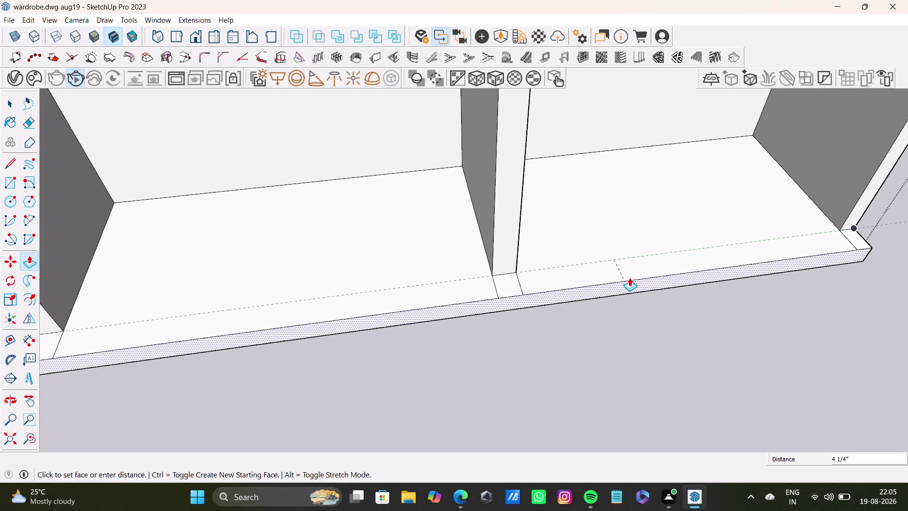
drag(631, 273, 628, 268)
scroll(down, 3)
middle_drag(617, 279, 610, 310)
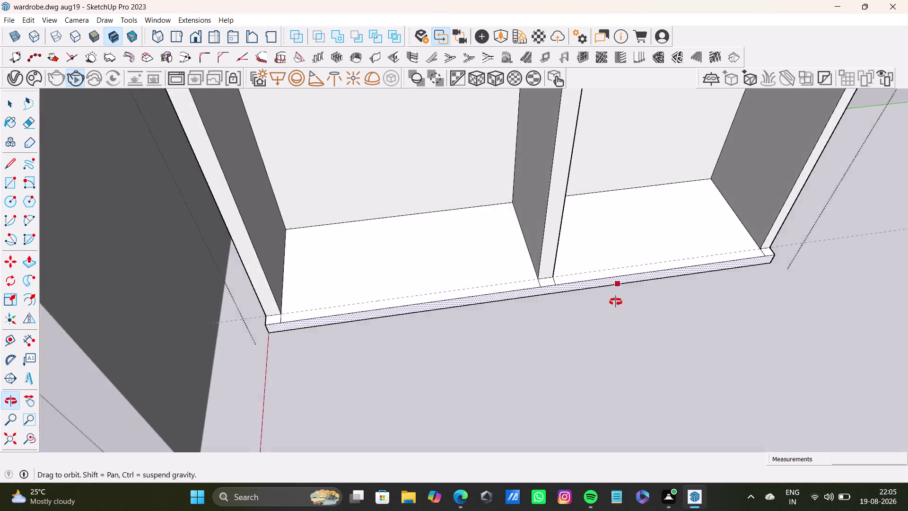
middle_drag(611, 310, 592, 321)
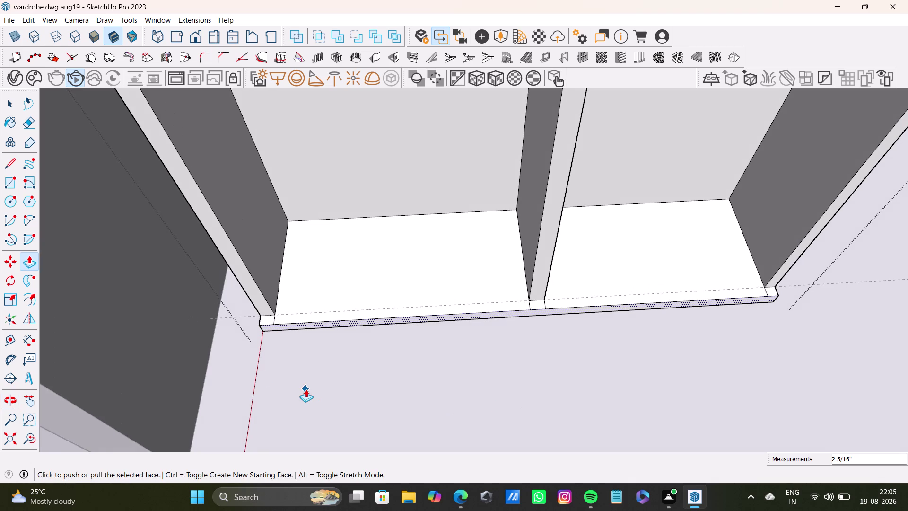
drag(10, 164, 18, 167)
scroll(up, 3)
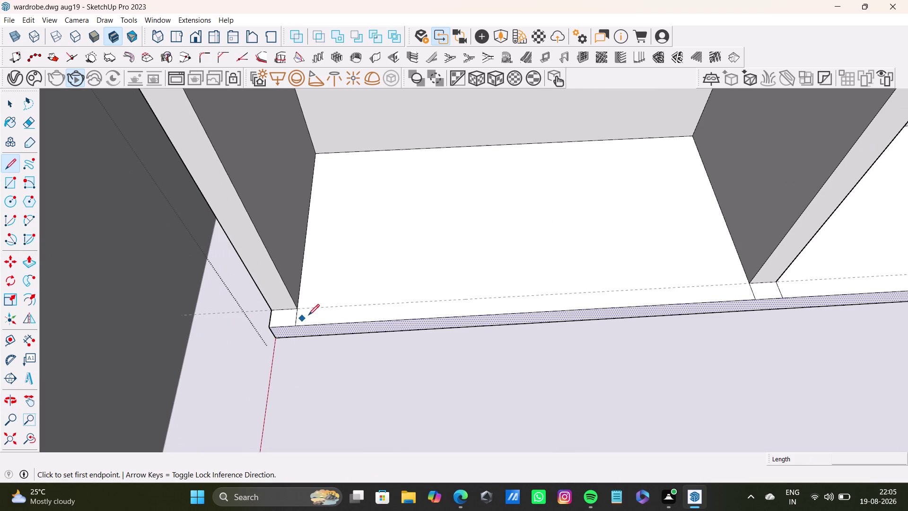
Draw an edge along the strip's left part to the middle divider, then delete a selection.
drag(299, 308, 323, 308)
click(754, 281)
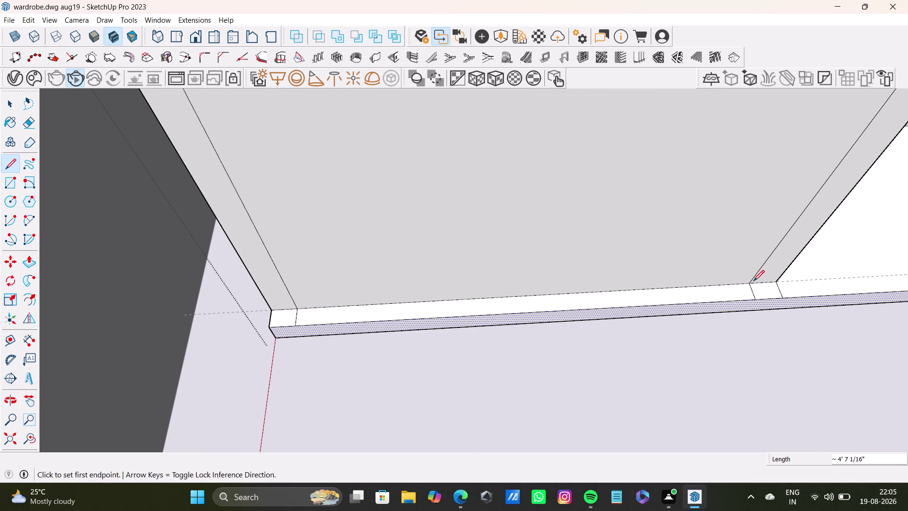
scroll(down, 3)
middle_drag(776, 295, 639, 295)
key(space)
click(534, 218)
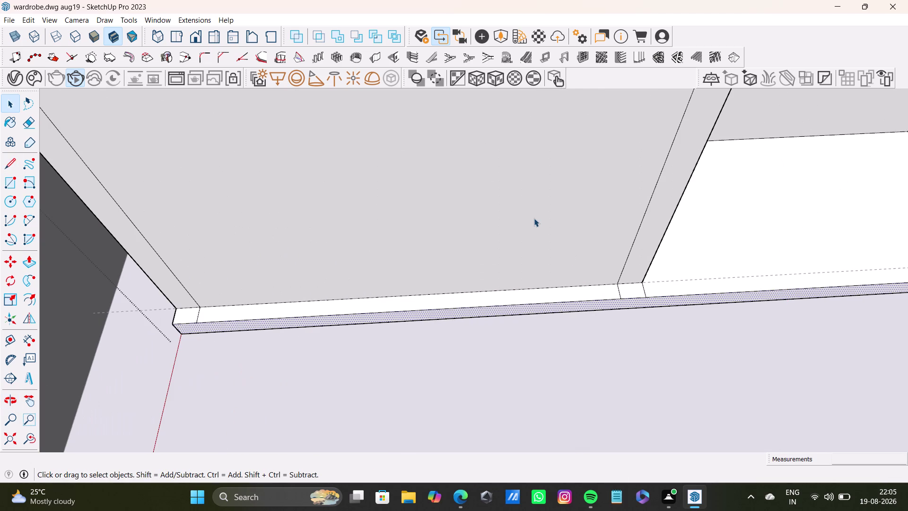
key(Delete)
Draw an edge along the strip's right part to the right side panel.
scroll(down, 3)
middle_drag(563, 288, 484, 314)
middle_drag(605, 352, 603, 354)
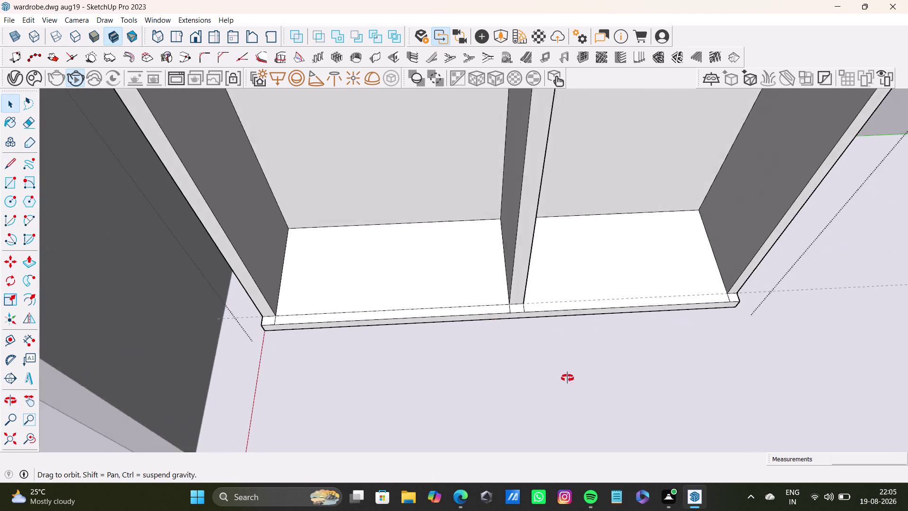
middle_drag(603, 355, 562, 381)
click(12, 169)
scroll(up, 3)
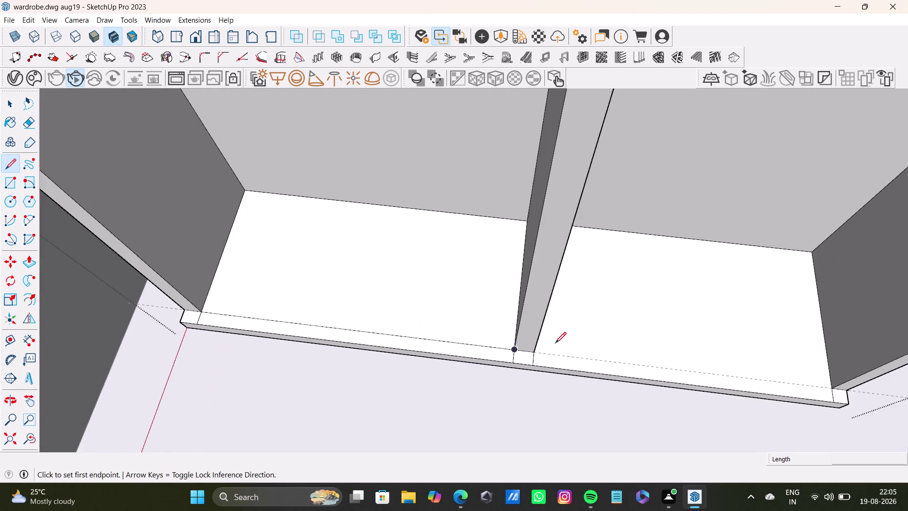
drag(532, 356, 547, 356)
scroll(down, 3)
middle_drag(836, 394, 703, 345)
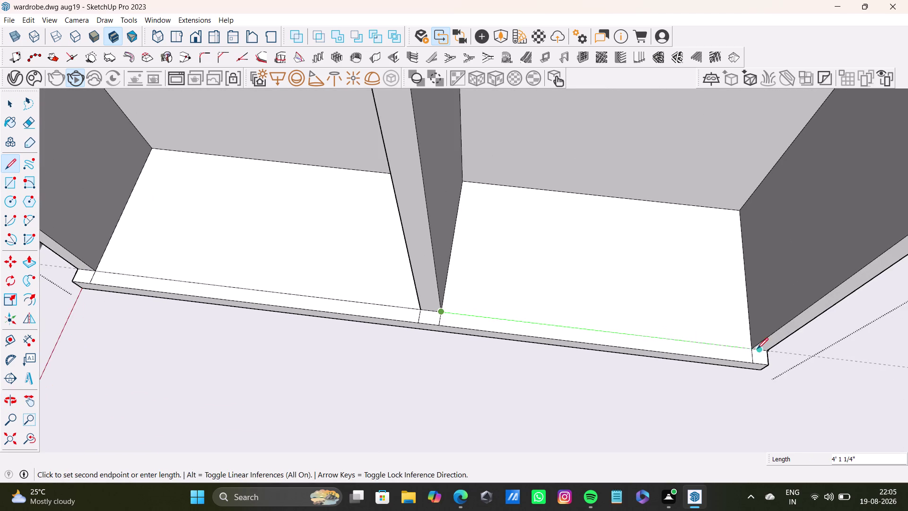
click(754, 349)
key(space)
Delete the selected back-panel item and the short edge at the plinth's left end.
scroll(down, 3)
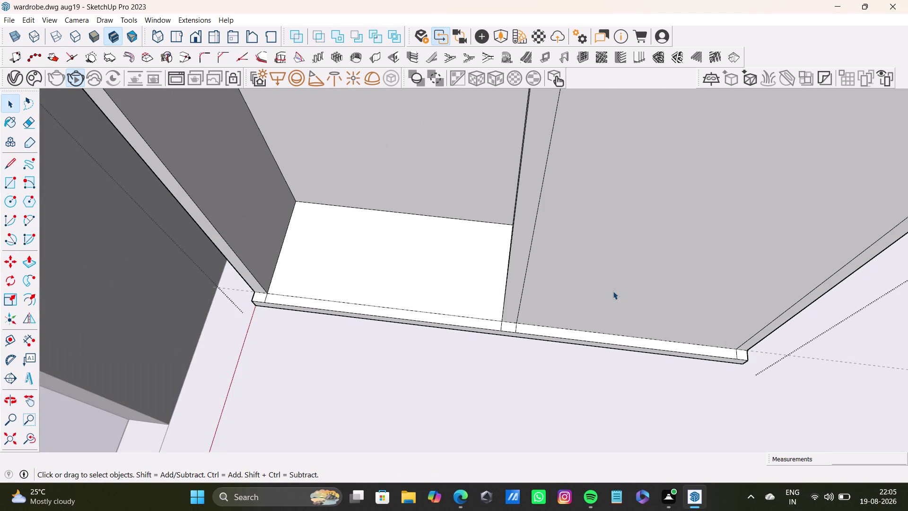
click(613, 291)
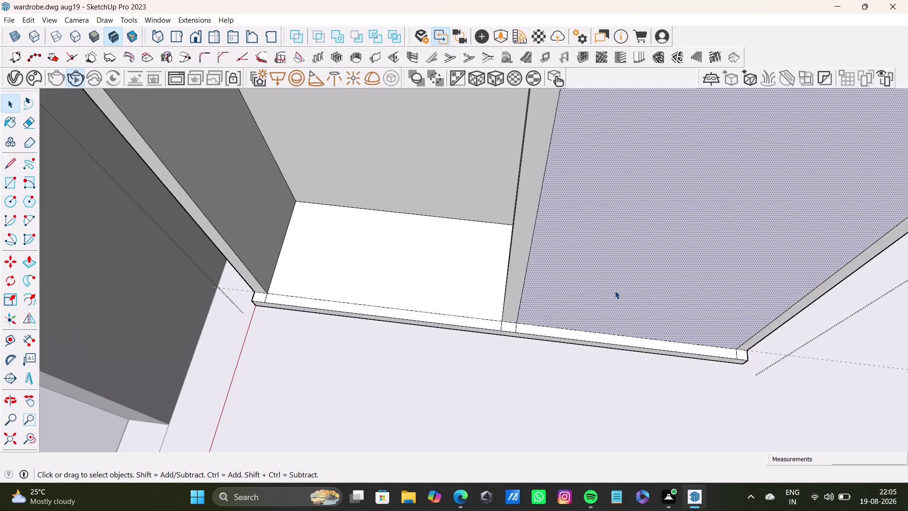
key(Delete)
scroll(down, 3)
middle_drag(613, 319, 624, 303)
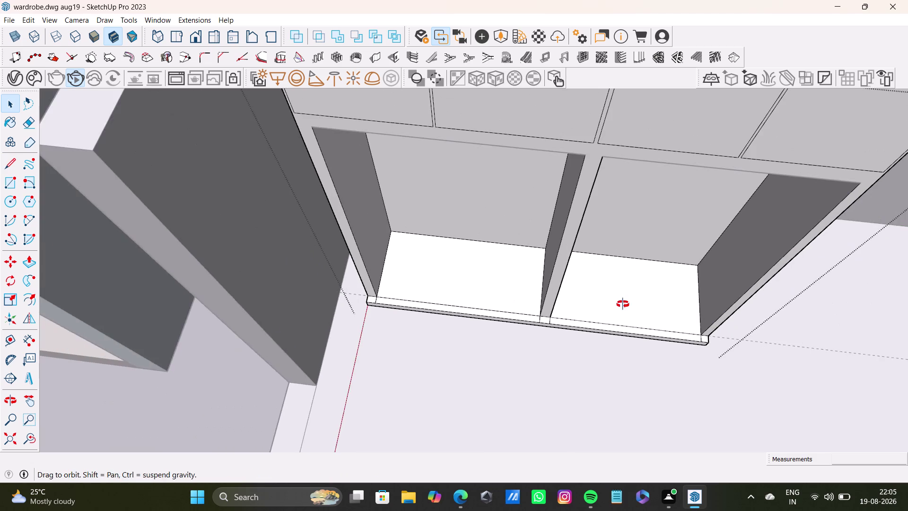
middle_drag(624, 303, 625, 300)
scroll(up, 3)
click(448, 312)
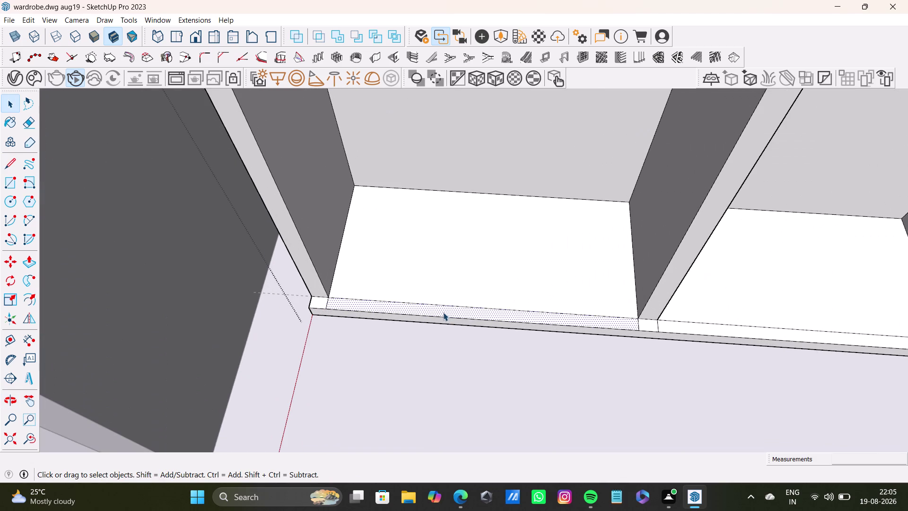
scroll(up, 3)
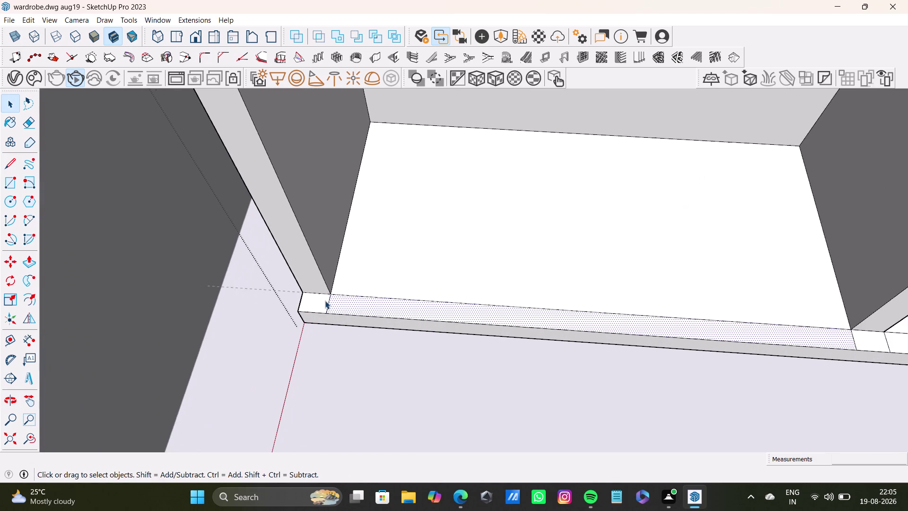
click(326, 308)
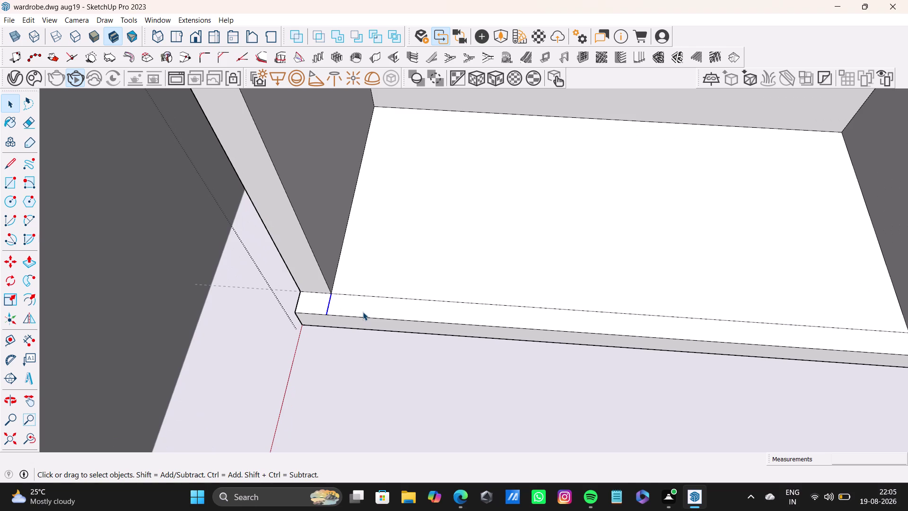
key(Delete)
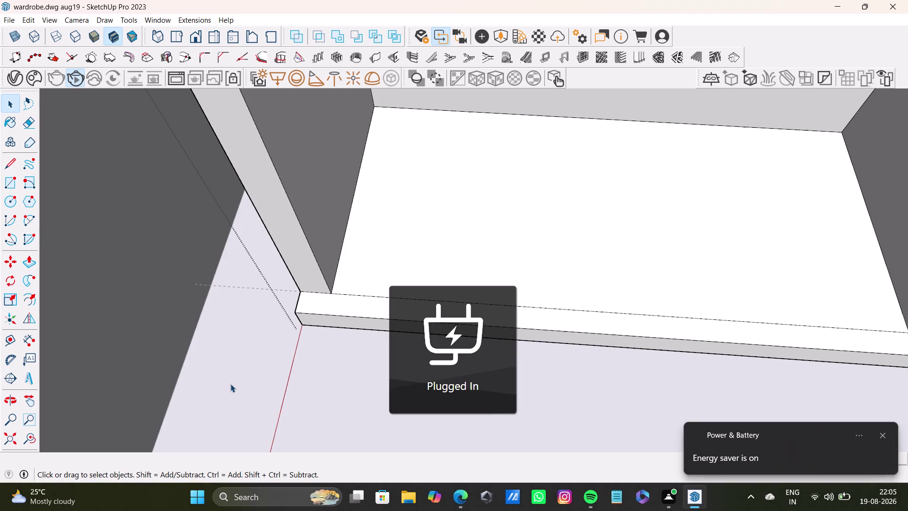
Delete the two short edges where the plinth meets the middle divider, then zoom out.
click(885, 435)
scroll(down, 3)
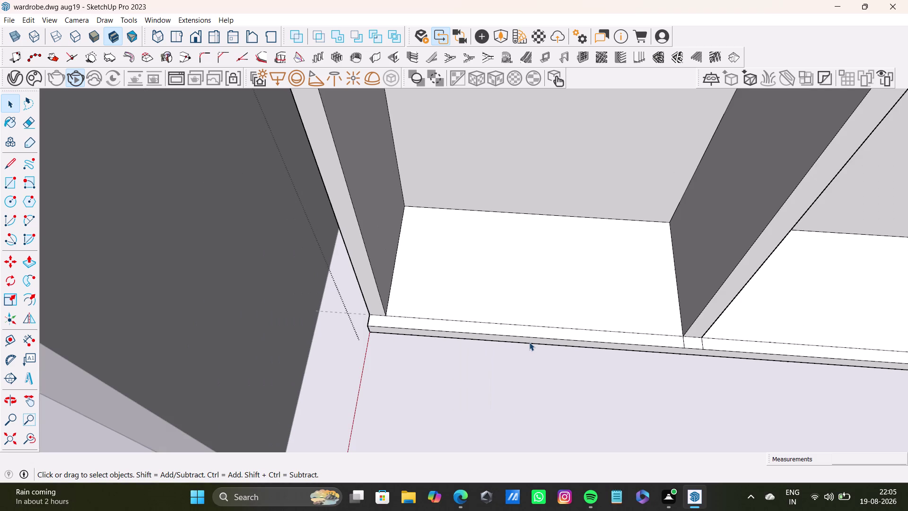
middle_drag(638, 348, 475, 317)
scroll(up, 3)
scroll(up, 3)
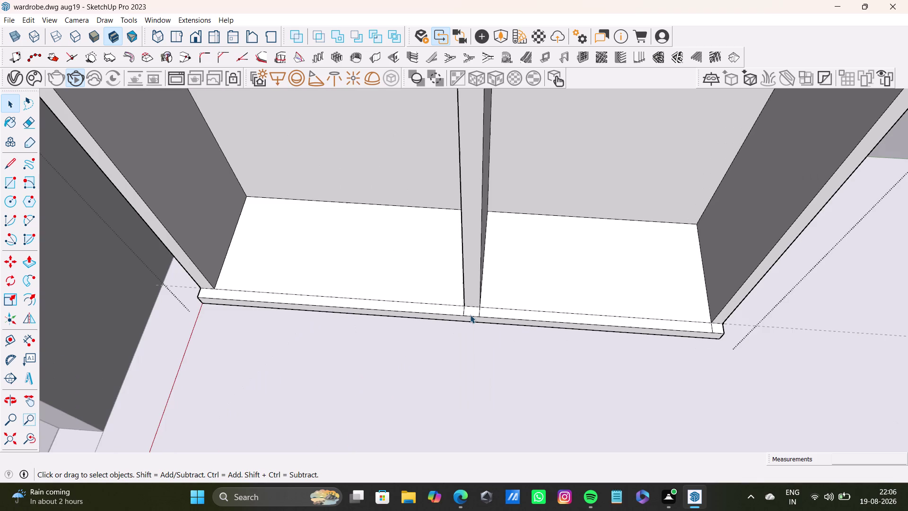
click(446, 311)
key(Delete)
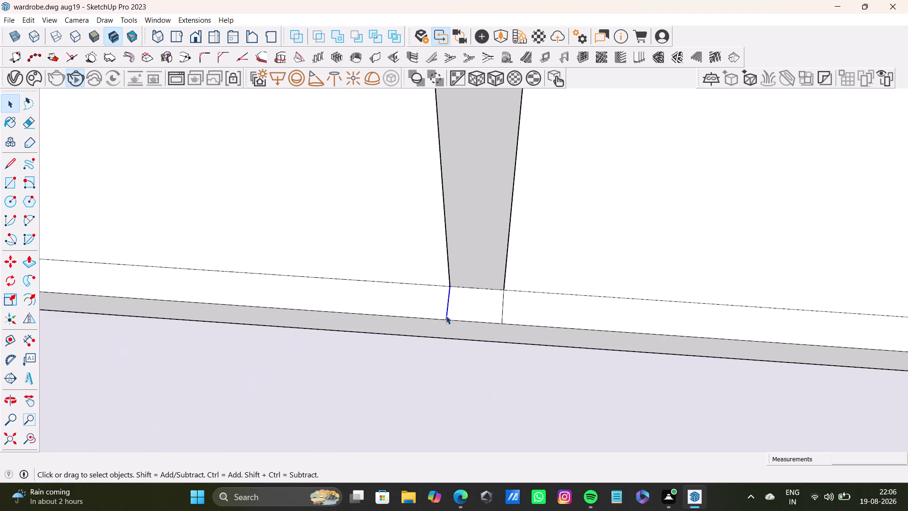
click(500, 318)
key(Delete)
scroll(down, 3)
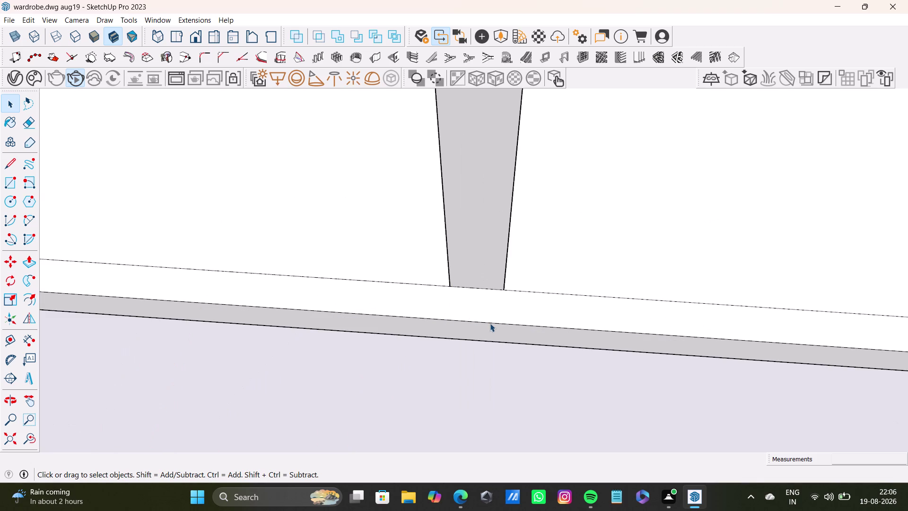
scroll(down, 3)
scroll(up, 3)
scroll(down, 3)
scroll(down, 3)
scroll(down, 3)
scroll(down, 3)
scroll(down, 3)
scroll(down, 3)
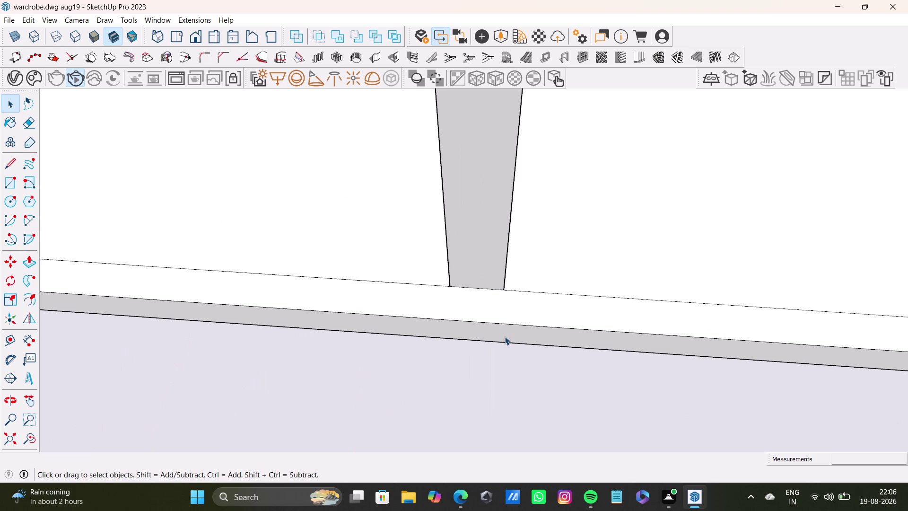